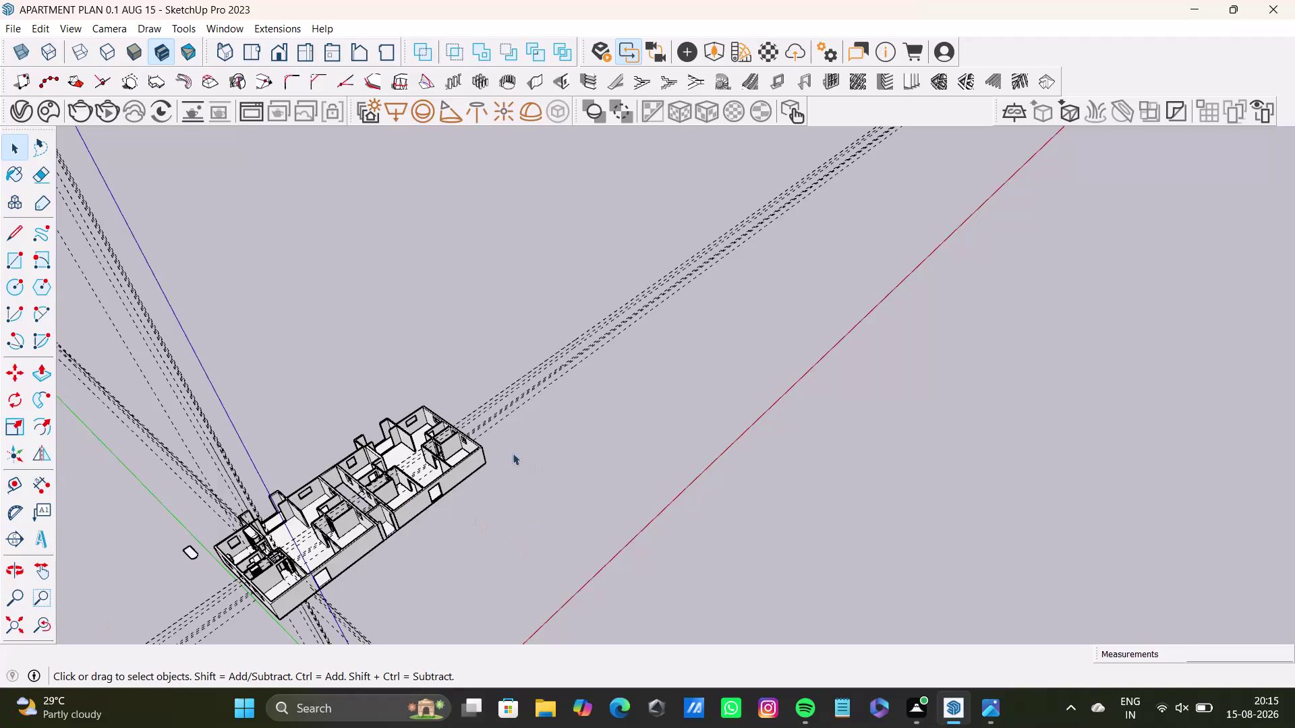
Orbit and zoom around the whole apartment plan, inspecting rooms, window openings and both units.
scroll(down, 3)
scroll(up, 3)
scroll(down, 3)
scroll(up, 3)
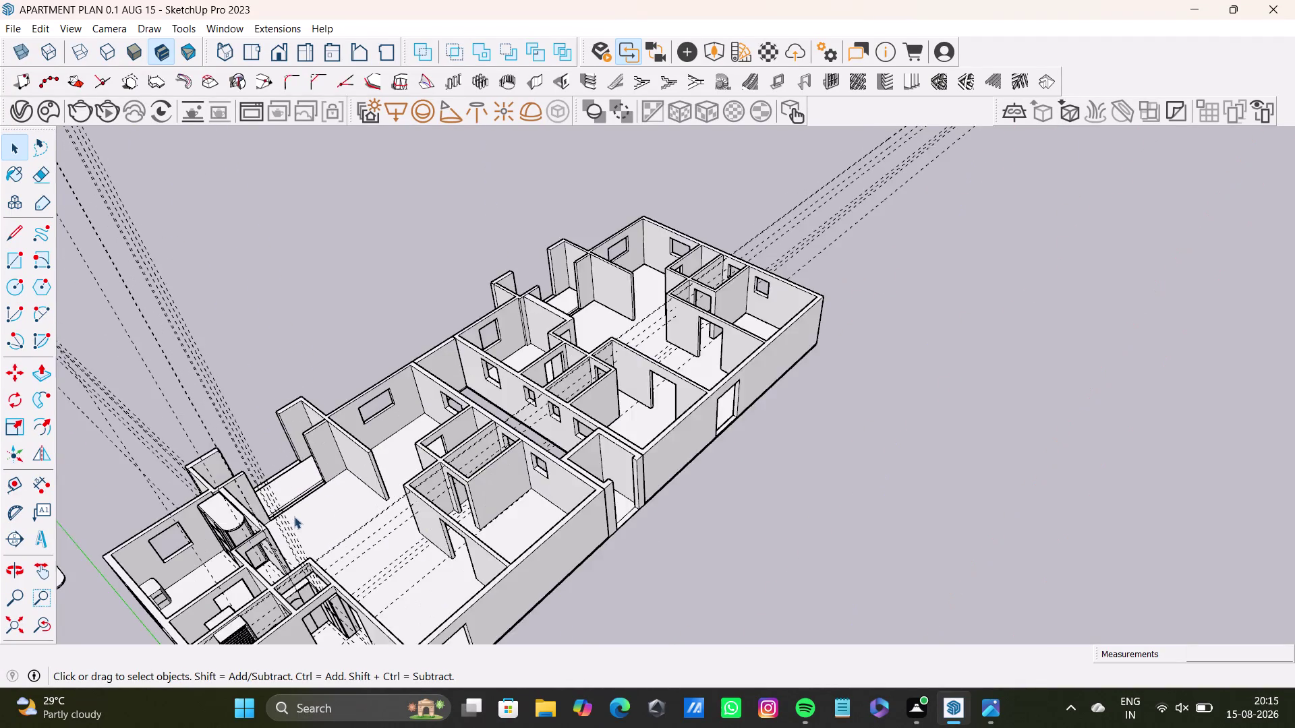
scroll(up, 3)
middle_drag(294, 516, 262, 534)
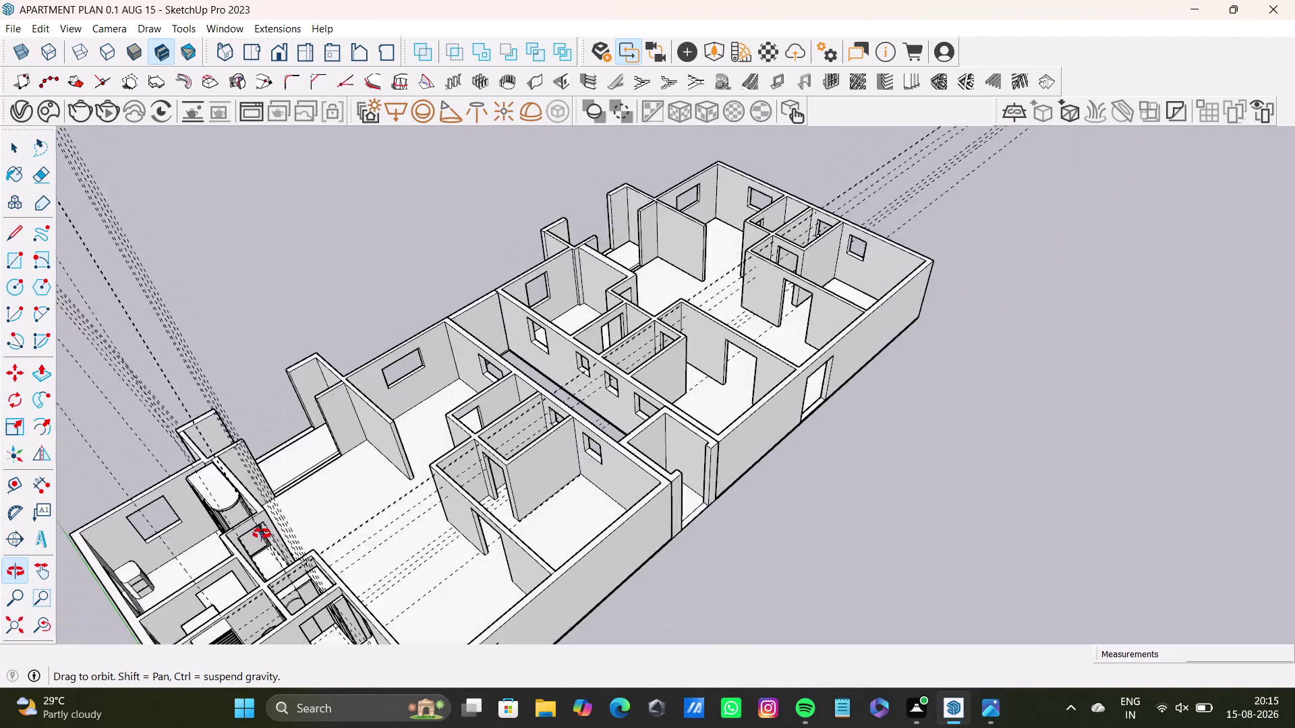
middle_drag(262, 534, 249, 559)
middle_drag(240, 496, 303, 543)
scroll(down, 3)
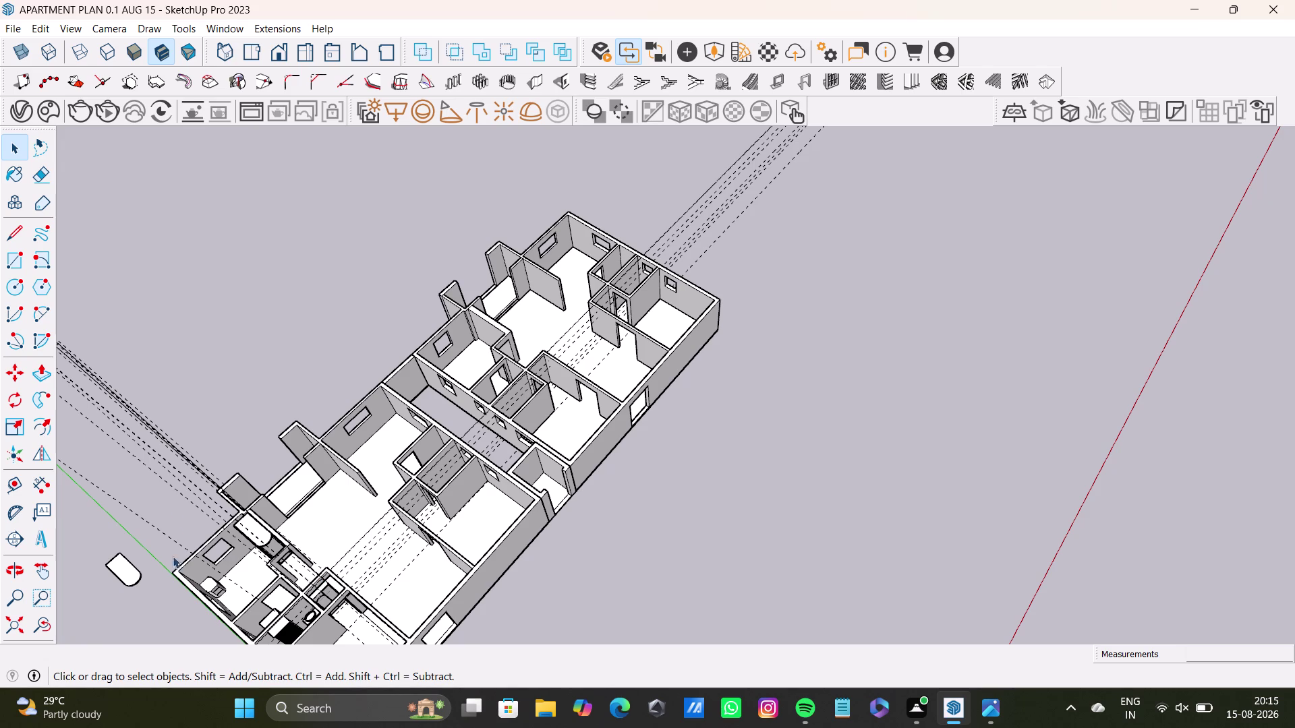
scroll(down, 3)
middle_drag(321, 556, 292, 380)
scroll(up, 3)
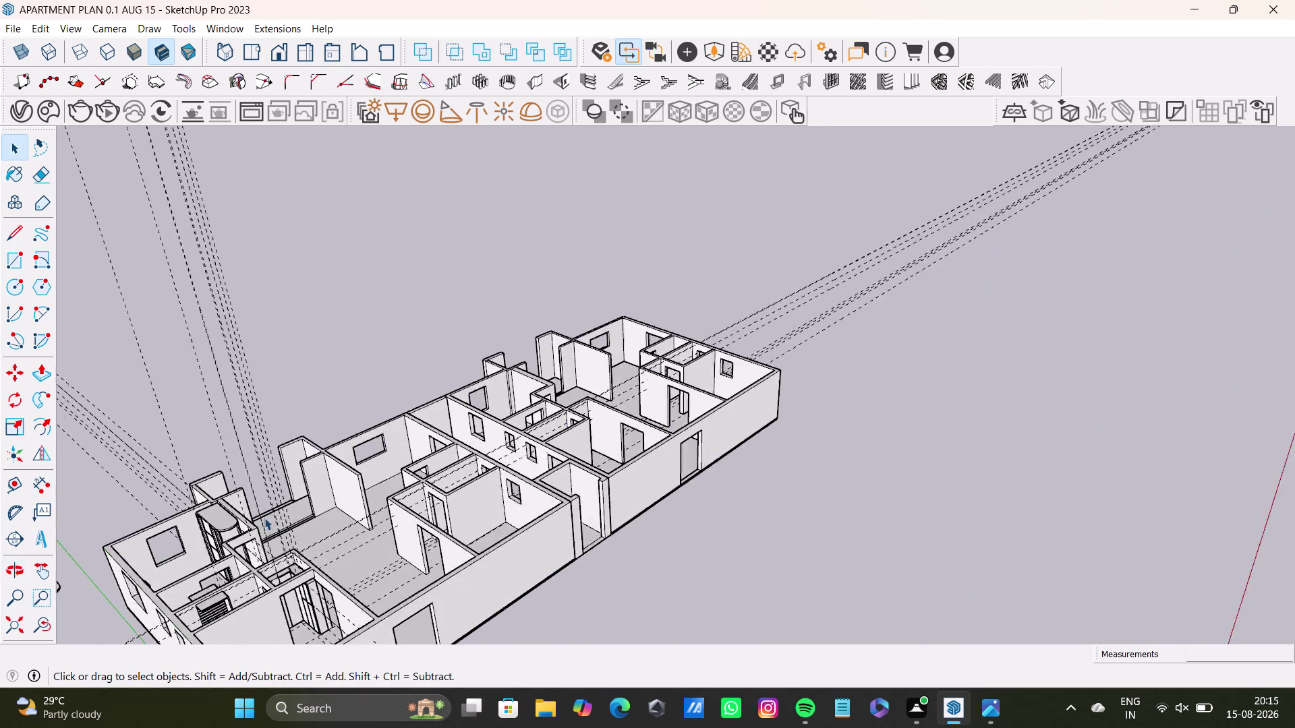
scroll(up, 3)
middle_drag(292, 523, 255, 546)
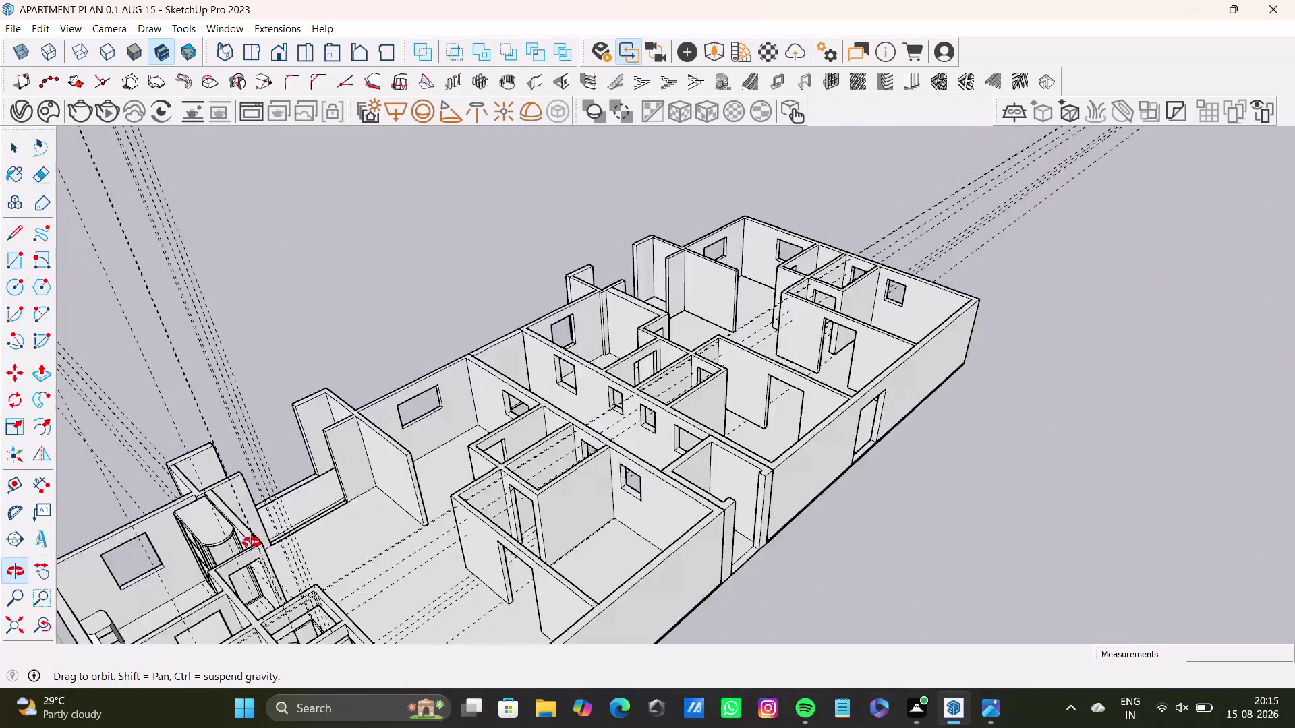
middle_drag(255, 546, 100, 572)
scroll(down, 3)
middle_drag(284, 474, 548, 507)
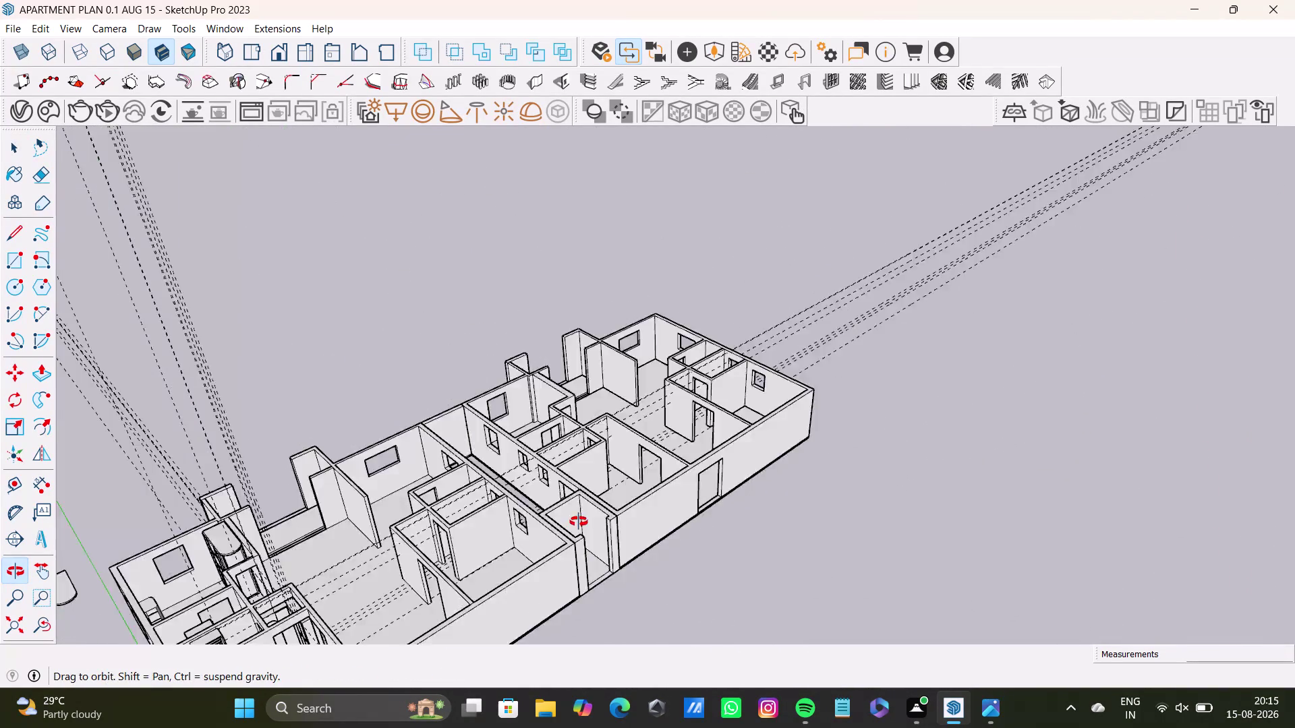
middle_drag(549, 507, 602, 535)
scroll(down, 3)
middle_drag(552, 566, 962, 552)
scroll(up, 3)
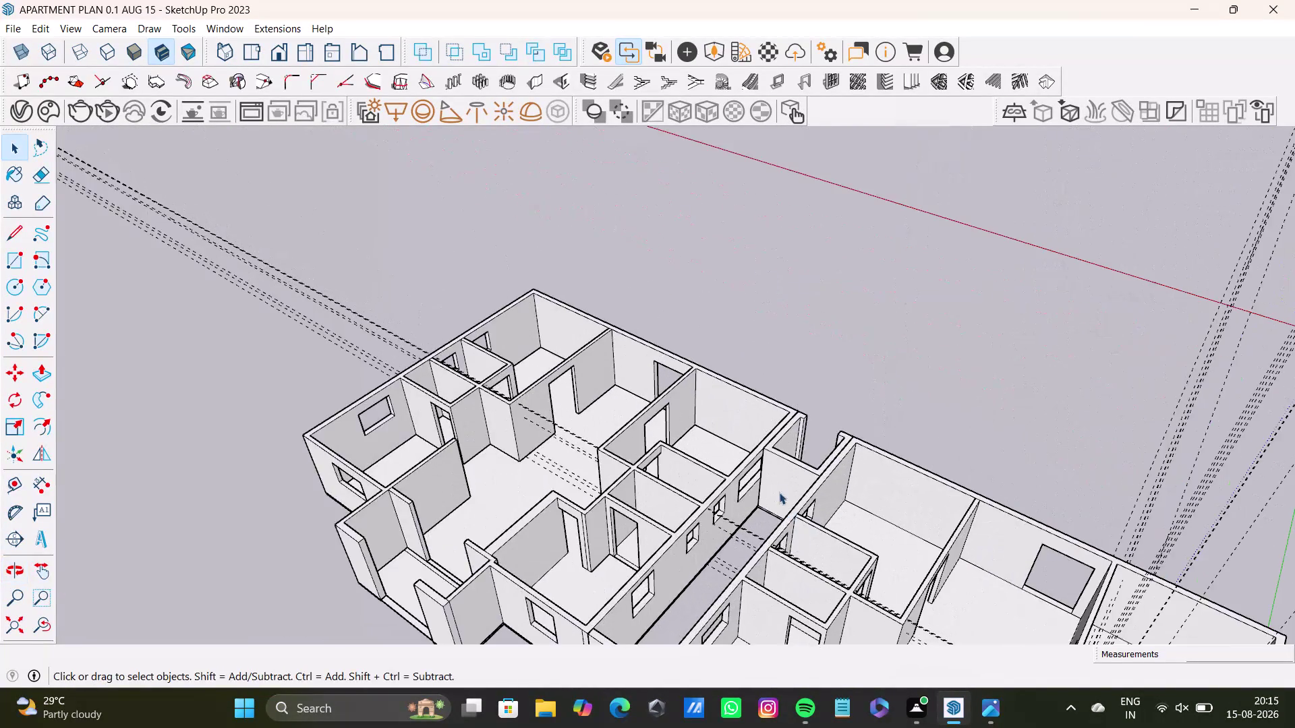
scroll(up, 3)
middle_drag(776, 486, 665, 376)
middle_drag(651, 449, 862, 523)
scroll(up, 3)
middle_drag(743, 453, 620, 424)
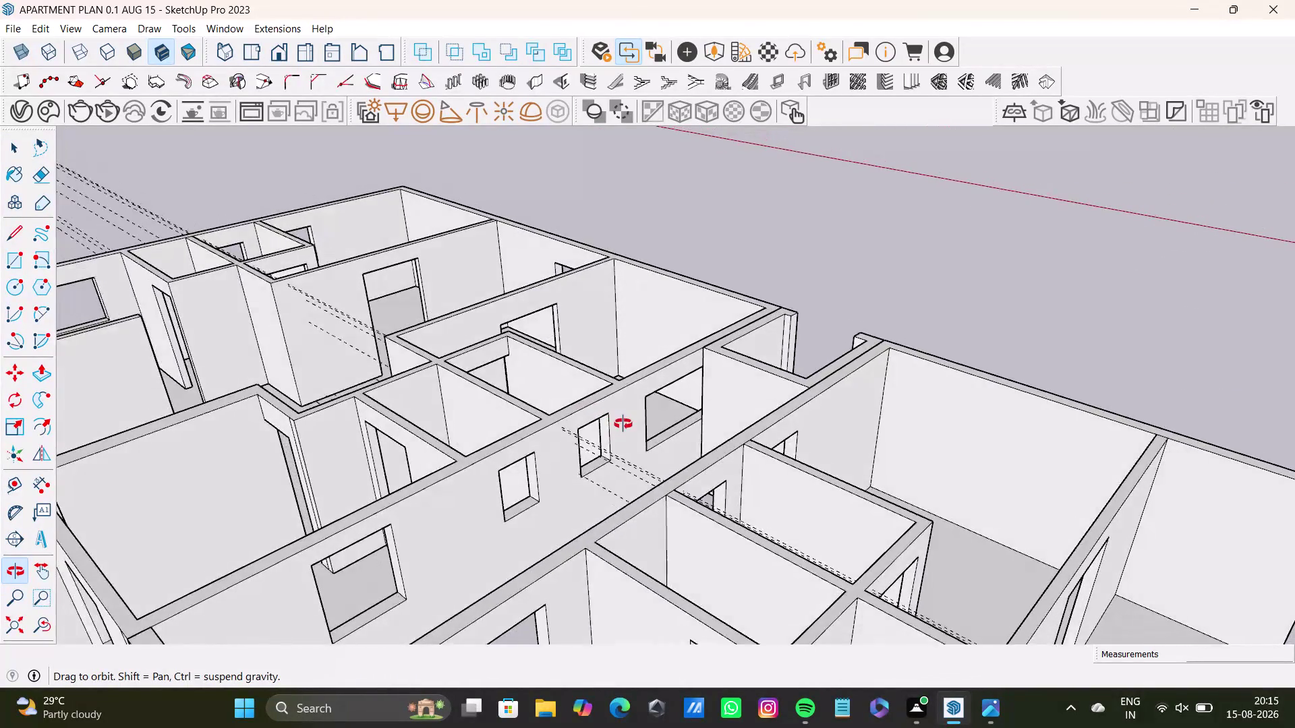
middle_drag(621, 424, 773, 474)
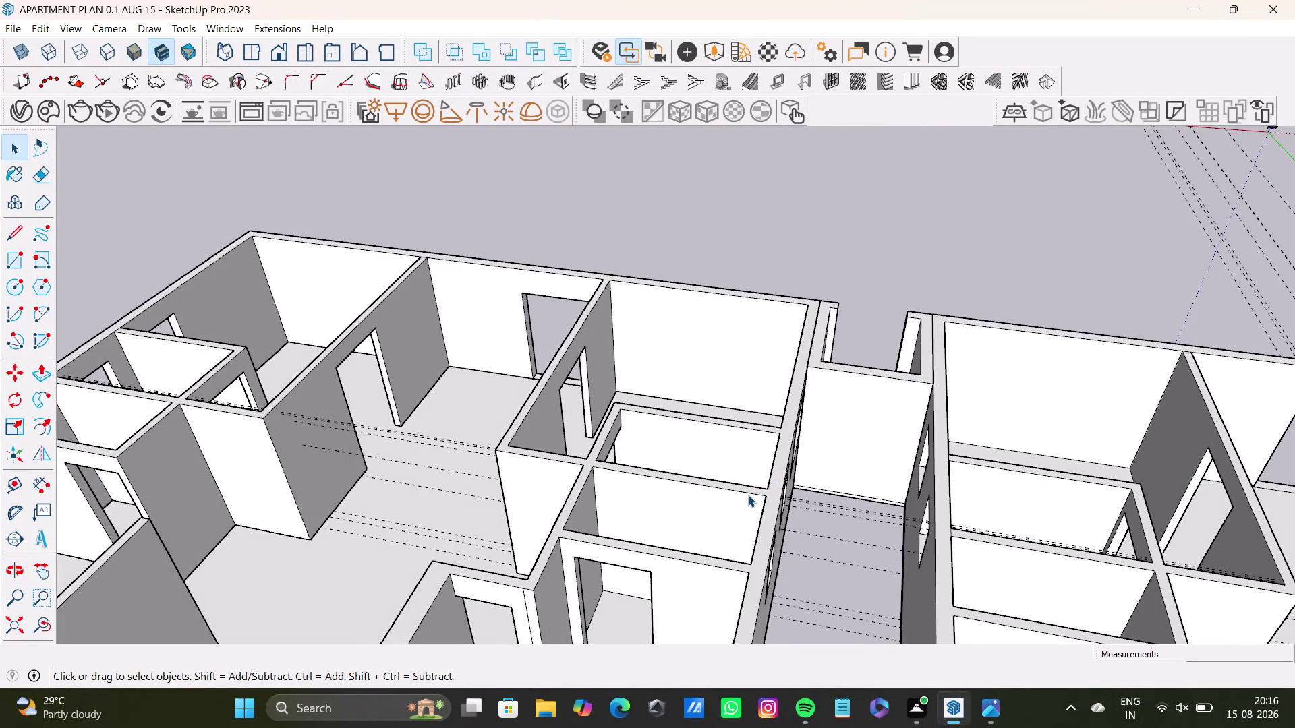
scroll(down, 3)
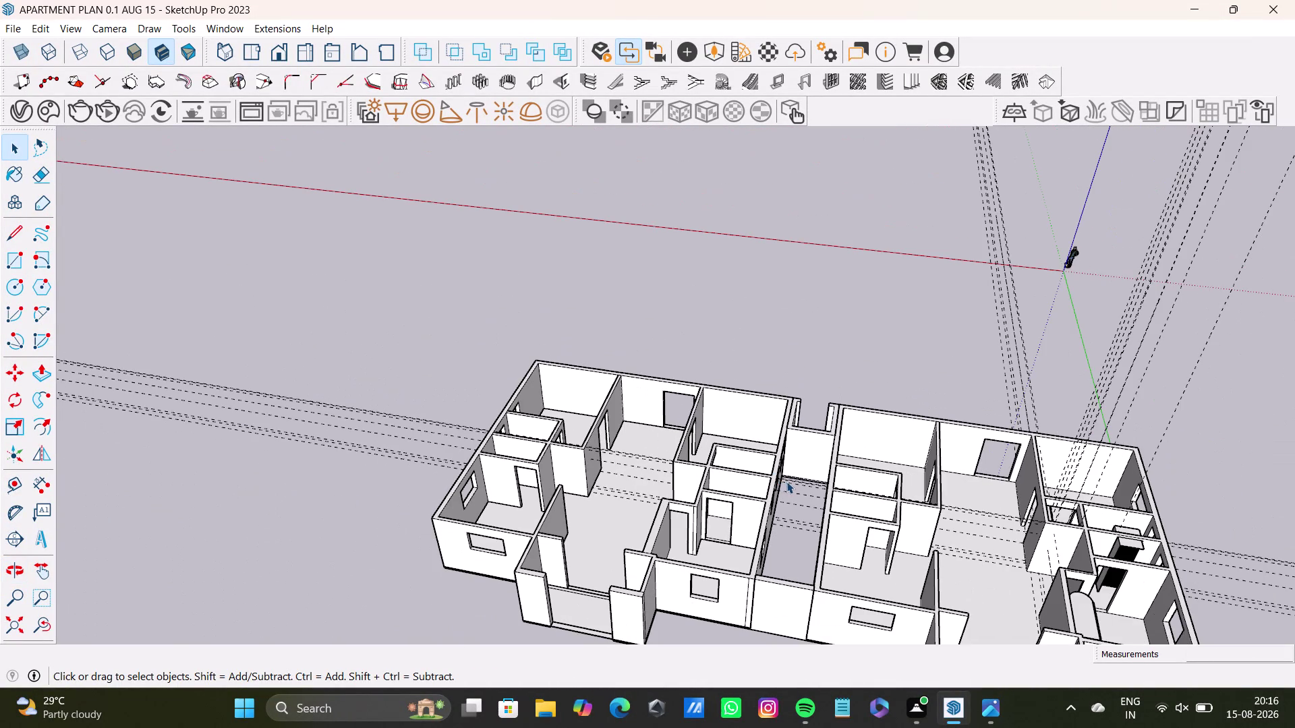
middle_drag(974, 521, 278, 486)
scroll(up, 3)
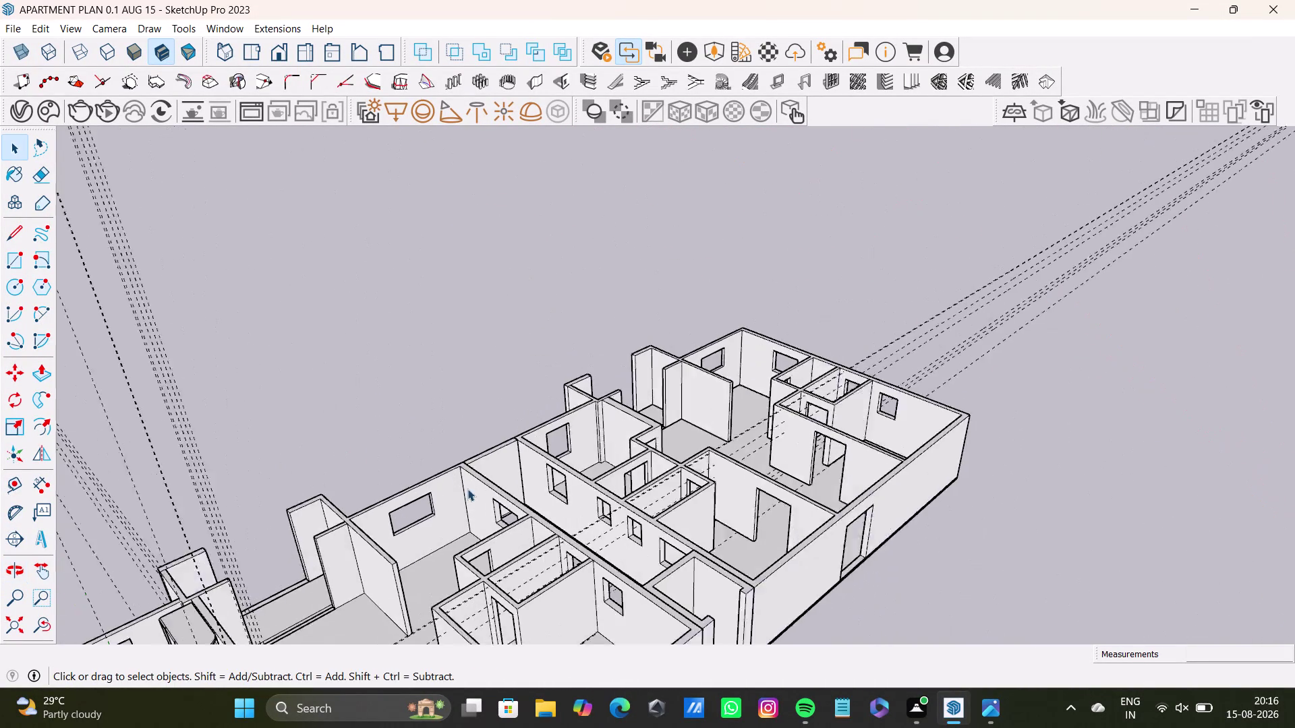
scroll(up, 3)
middle_drag(418, 507, 259, 528)
scroll(down, 3)
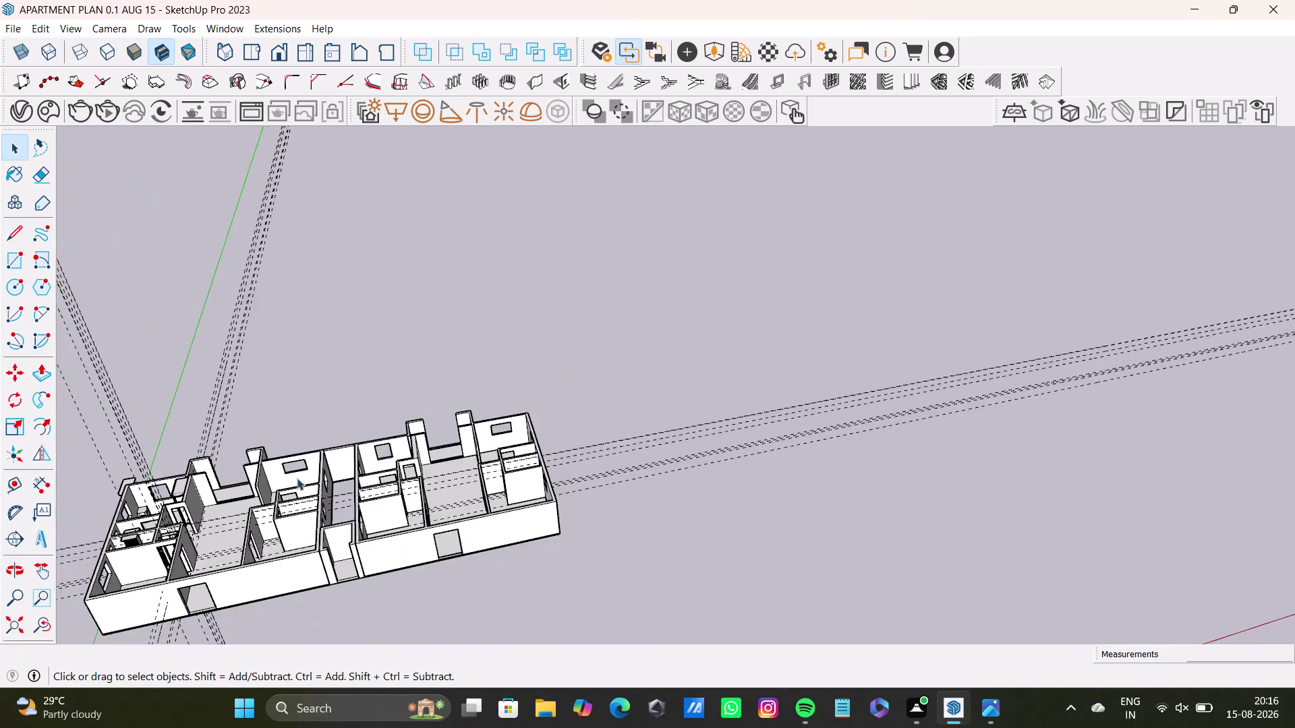
scroll(down, 3)
scroll(up, 3)
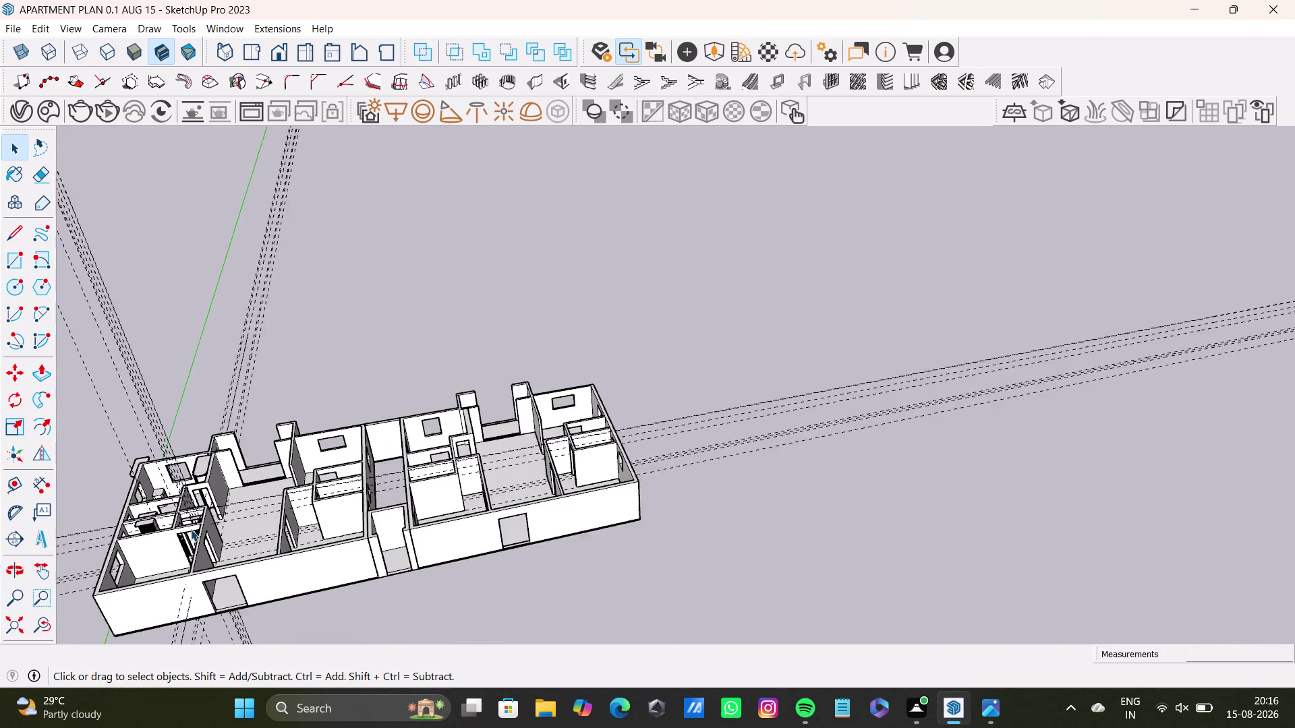
scroll(up, 3)
middle_drag(187, 497, 628, 539)
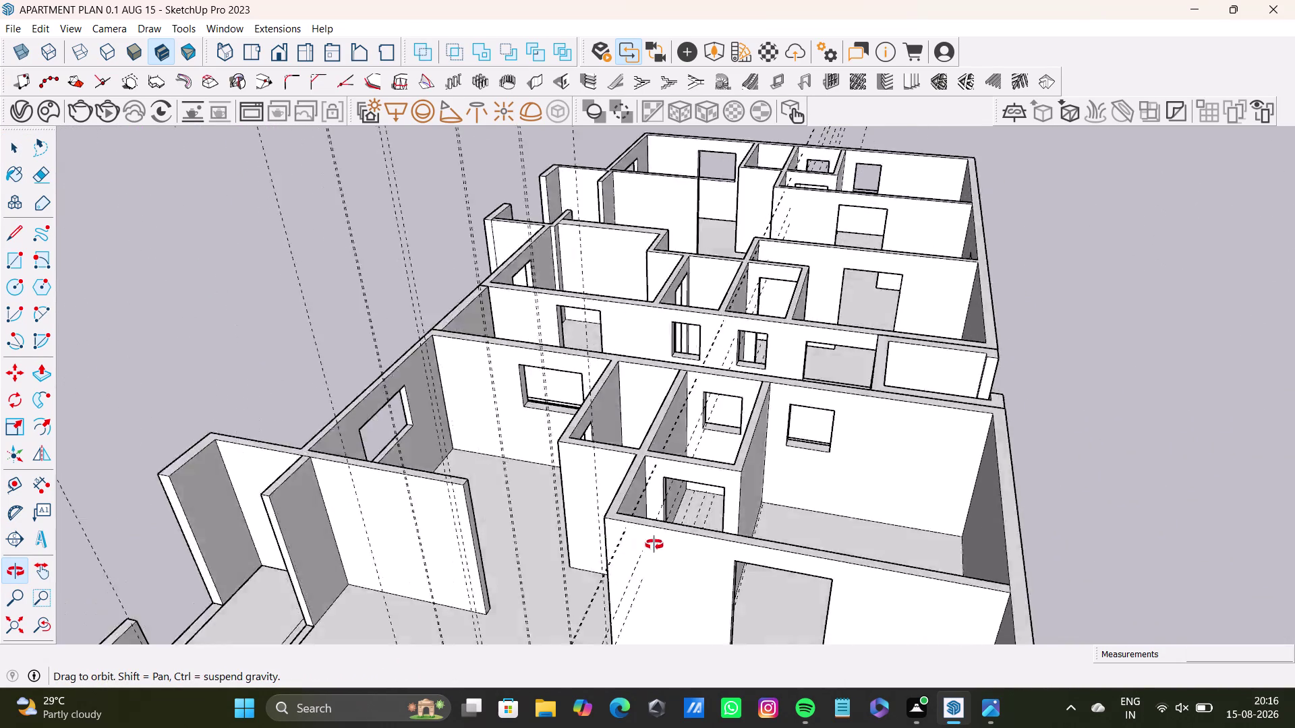
middle_drag(629, 540, 1017, 582)
middle_drag(951, 505, 180, 490)
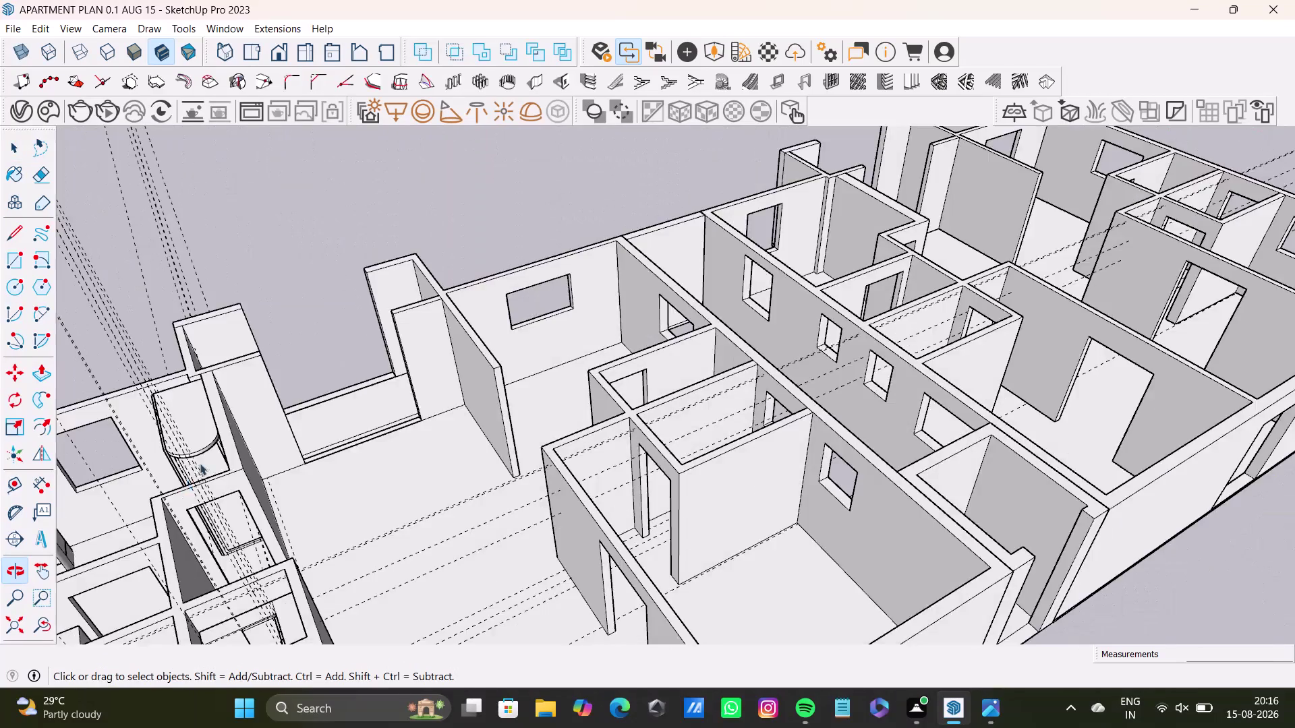
scroll(down, 3)
middle_drag(223, 468, 331, 434)
scroll(down, 3)
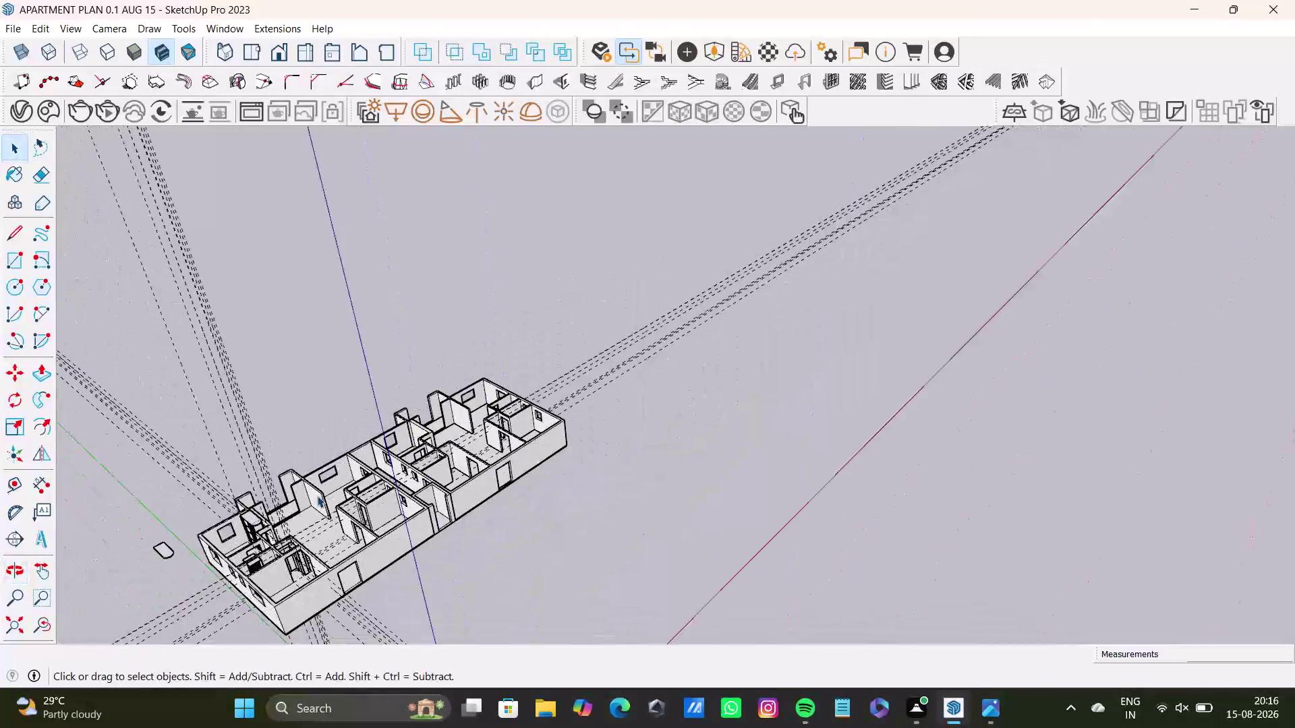
scroll(down, 3)
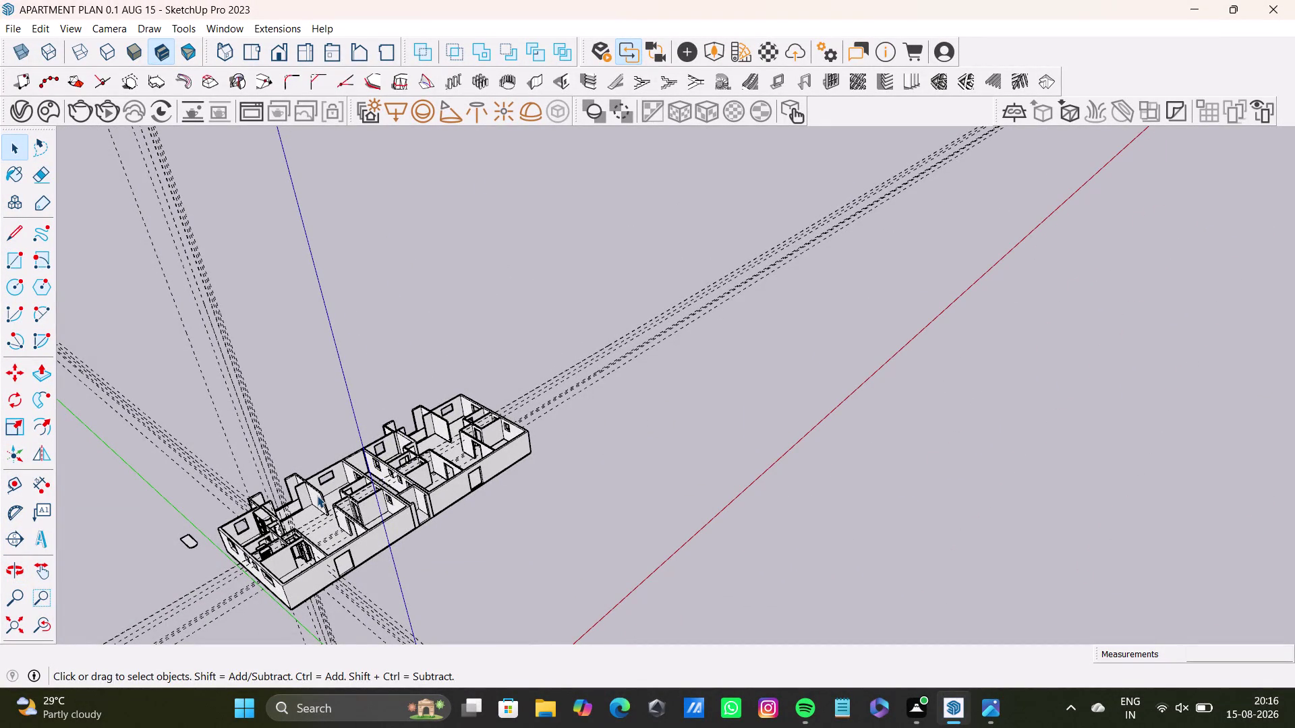
Orbit into the wardrobe and bathroom corner to view the toilets from above.
middle_drag(307, 560, 438, 440)
scroll(up, 3)
scroll(up, 3)
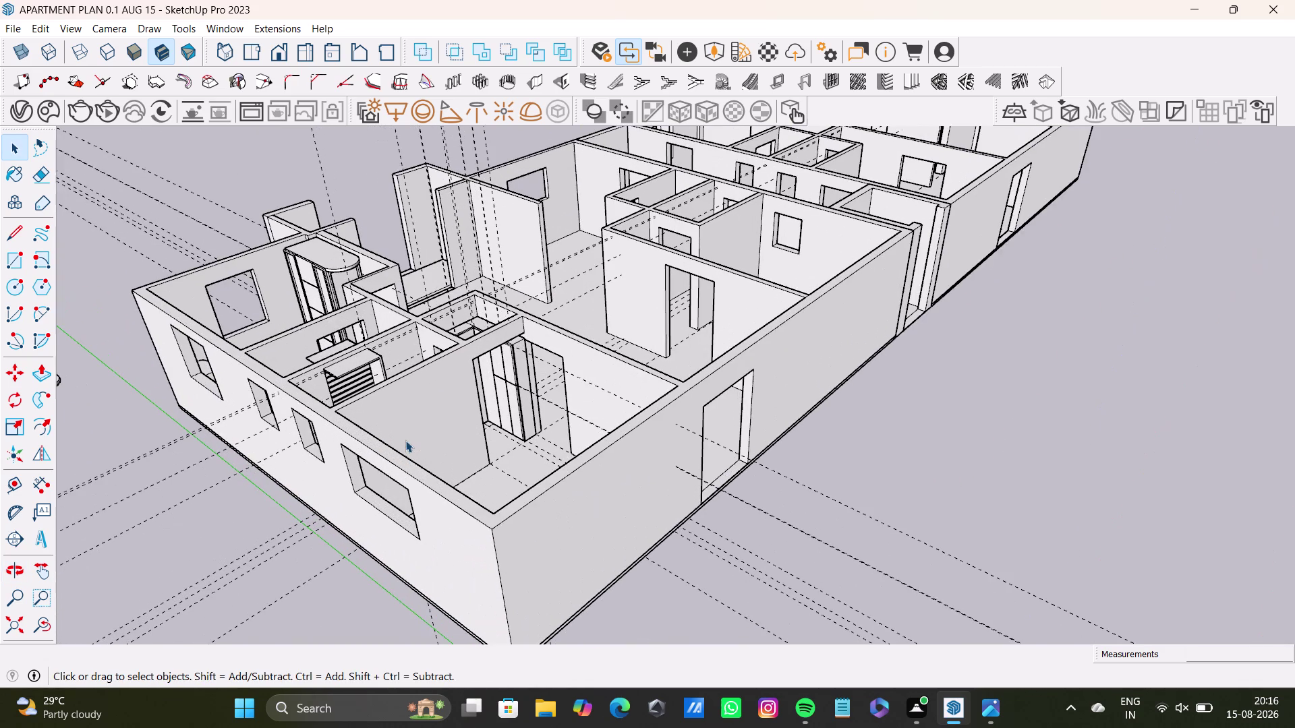
middle_drag(446, 413, 452, 523)
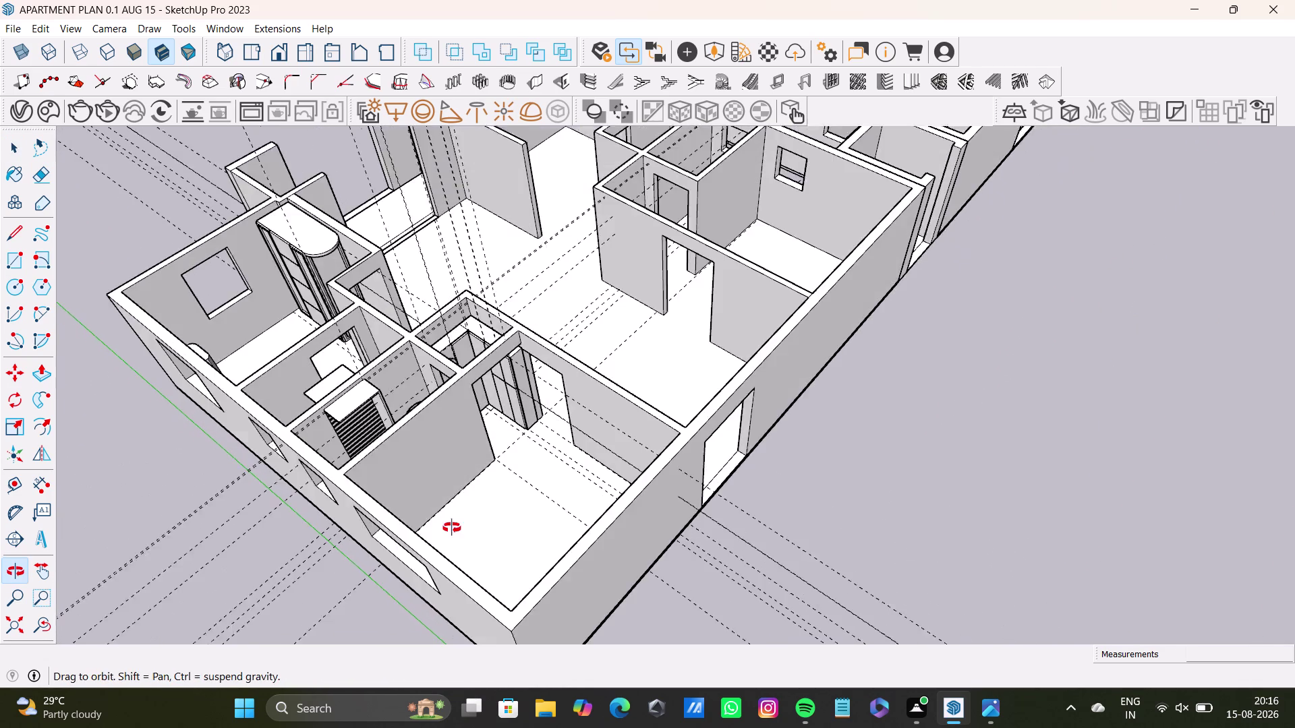
middle_drag(452, 523, 452, 529)
scroll(up, 3)
middle_drag(395, 312, 589, 262)
middle_drag(666, 355, 421, 285)
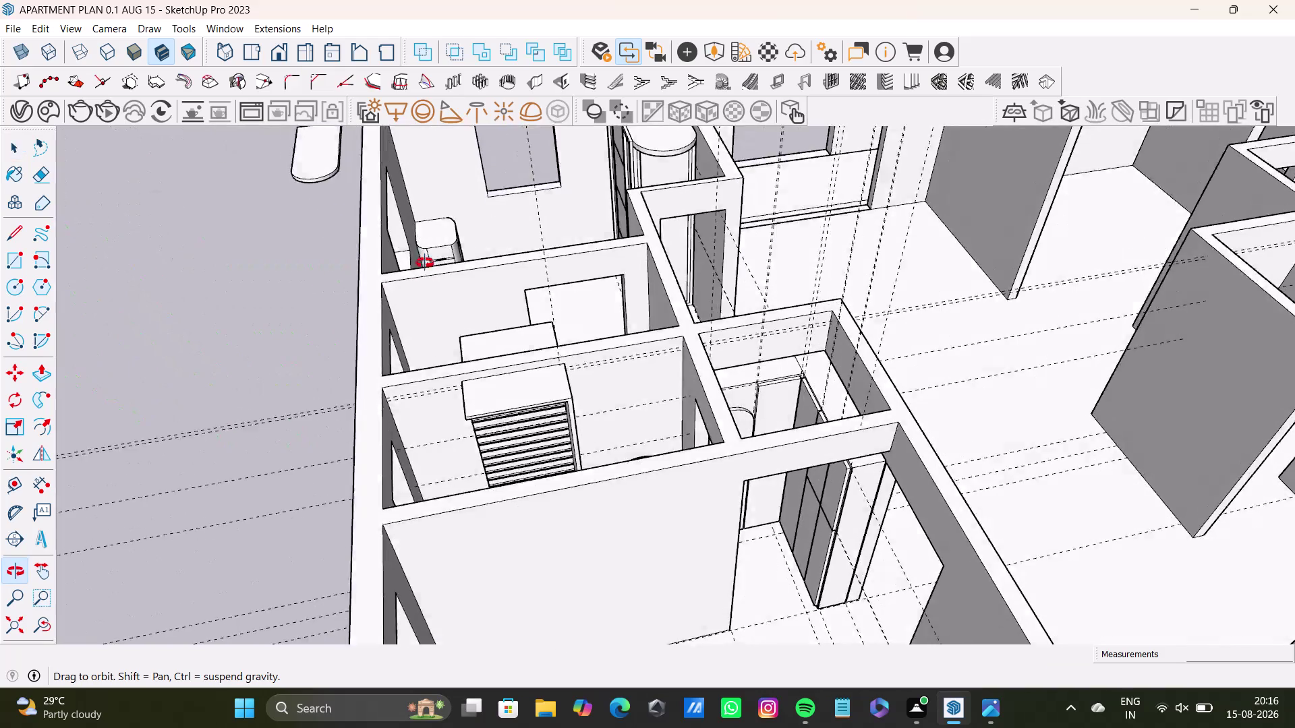
middle_drag(420, 285, 743, 500)
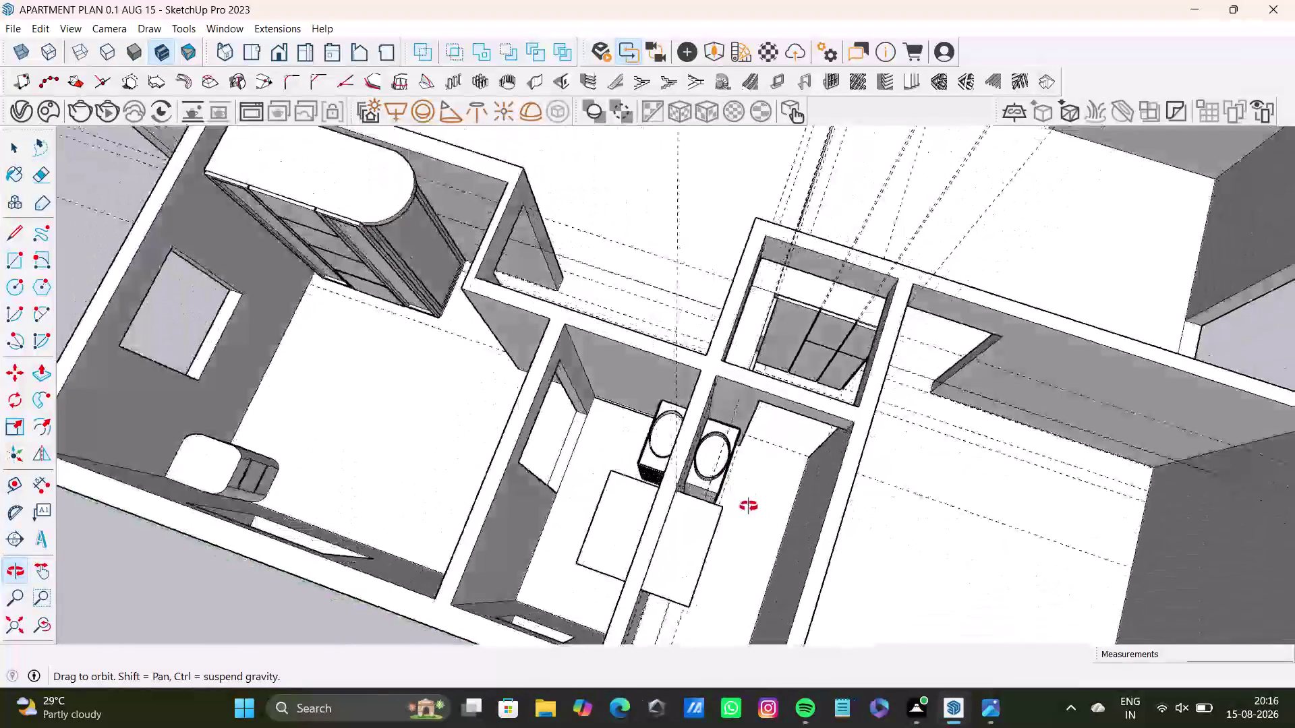
middle_drag(744, 500, 782, 329)
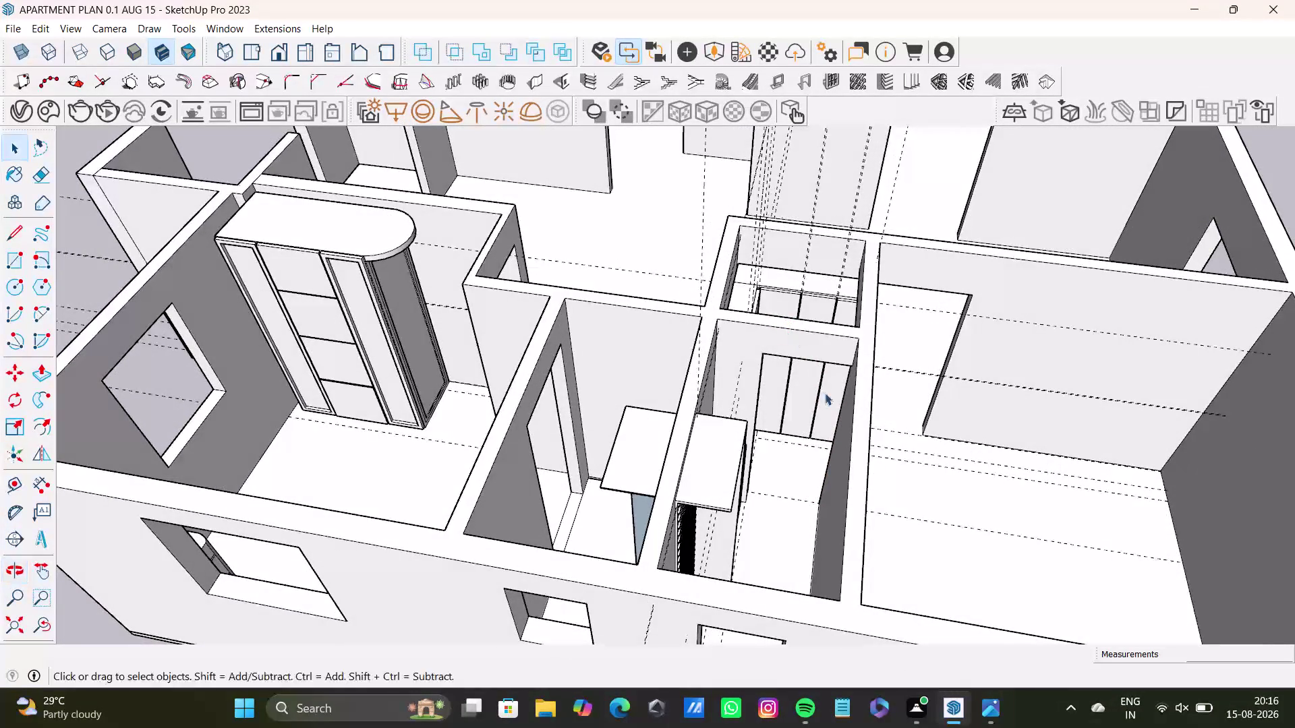
middle_drag(842, 418, 687, 350)
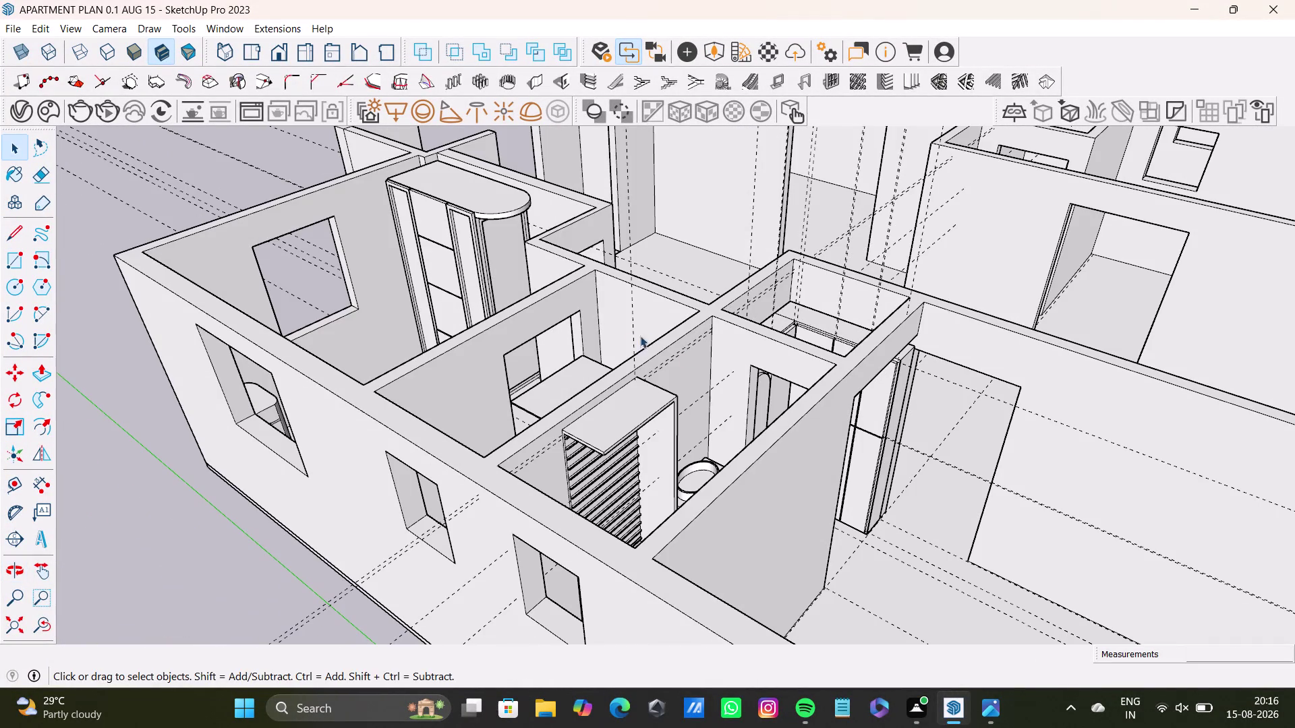
middle_drag(807, 445, 752, 413)
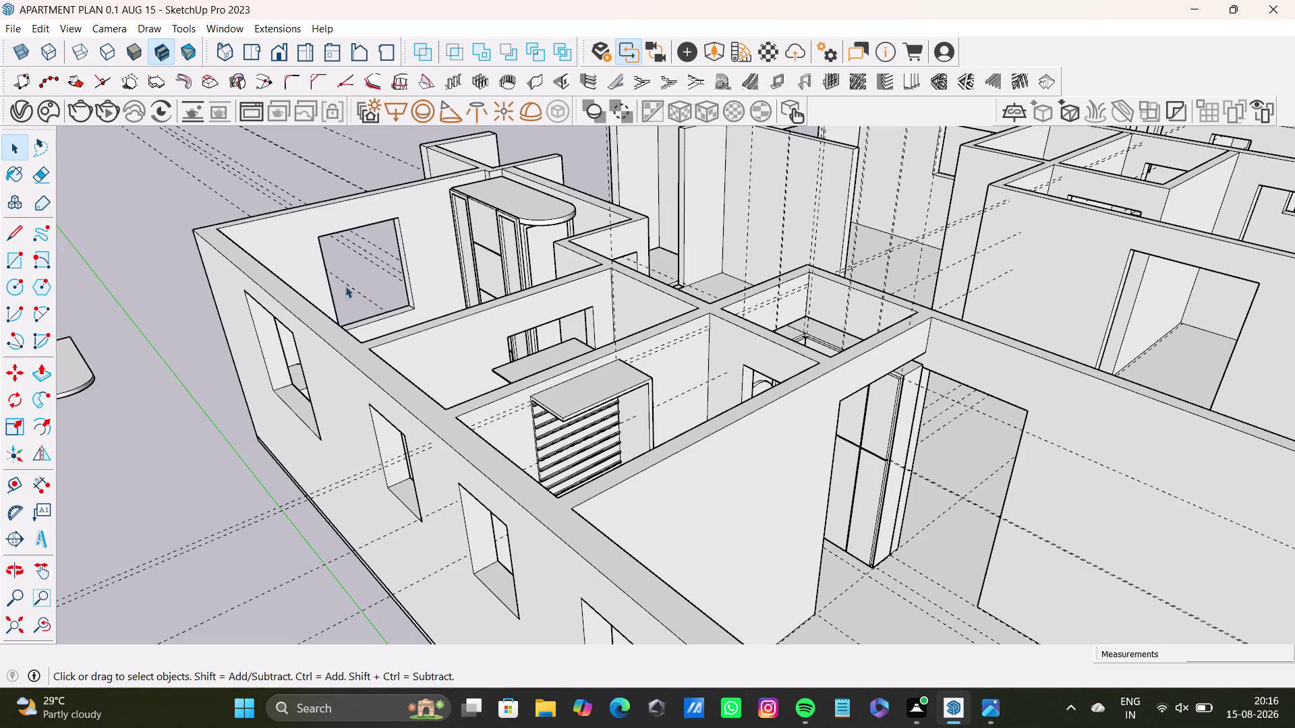
Click into the model near the wardrobe, then orbit to a top-down plan of both units.
click(204, 453)
double_click(204, 452)
click(139, 373)
middle_drag(227, 371, 644, 602)
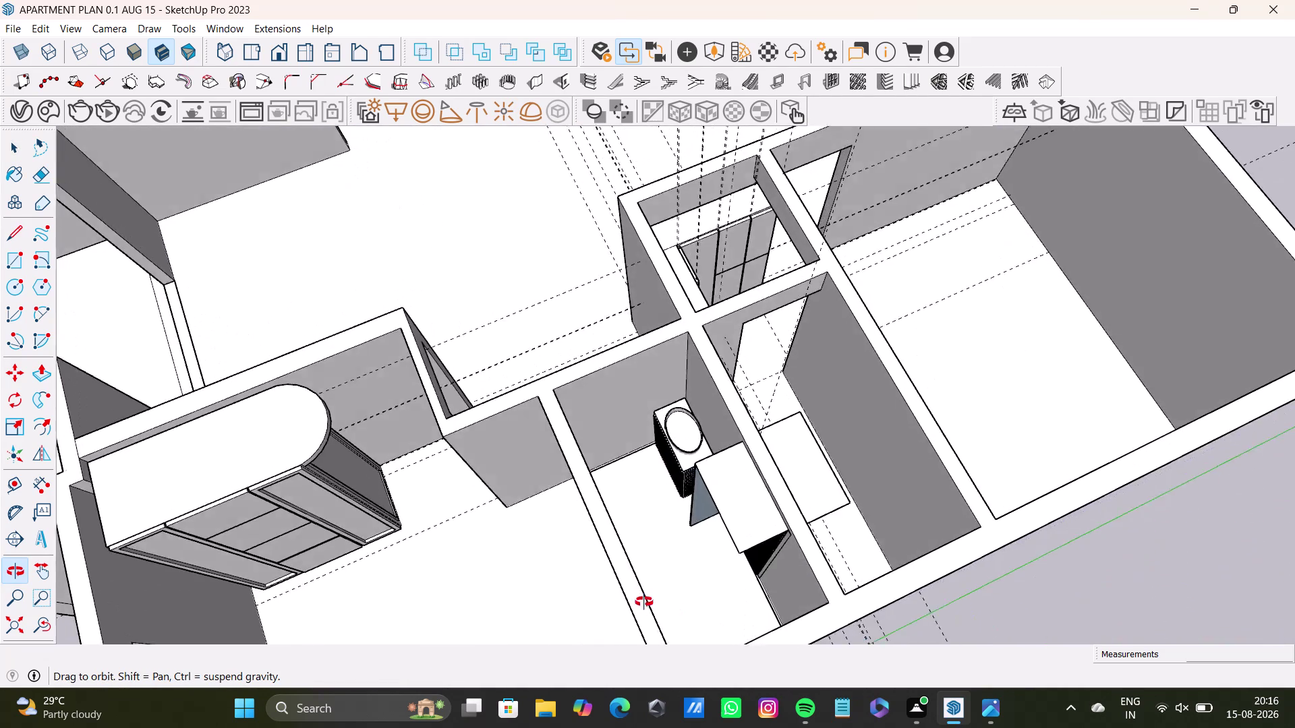
middle_drag(644, 603, 265, 349)
scroll(down, 3)
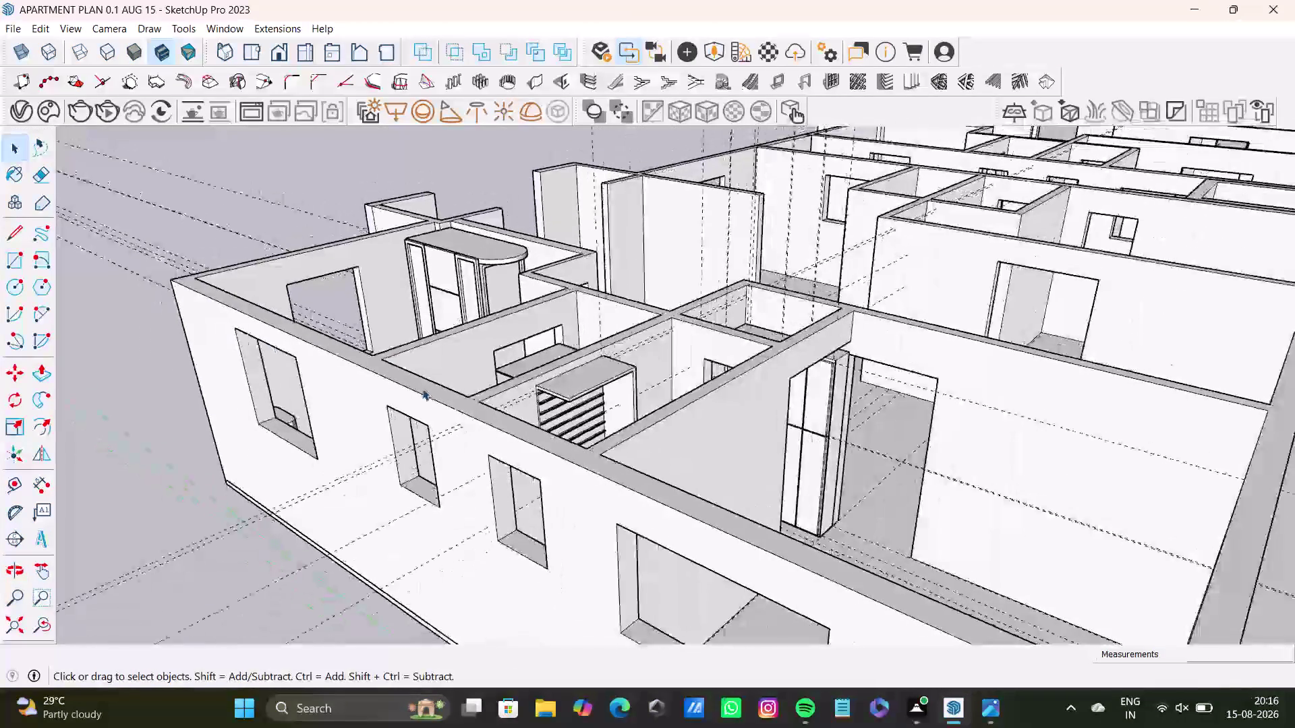
scroll(down, 3)
middle_drag(606, 406, 437, 432)
scroll(up, 3)
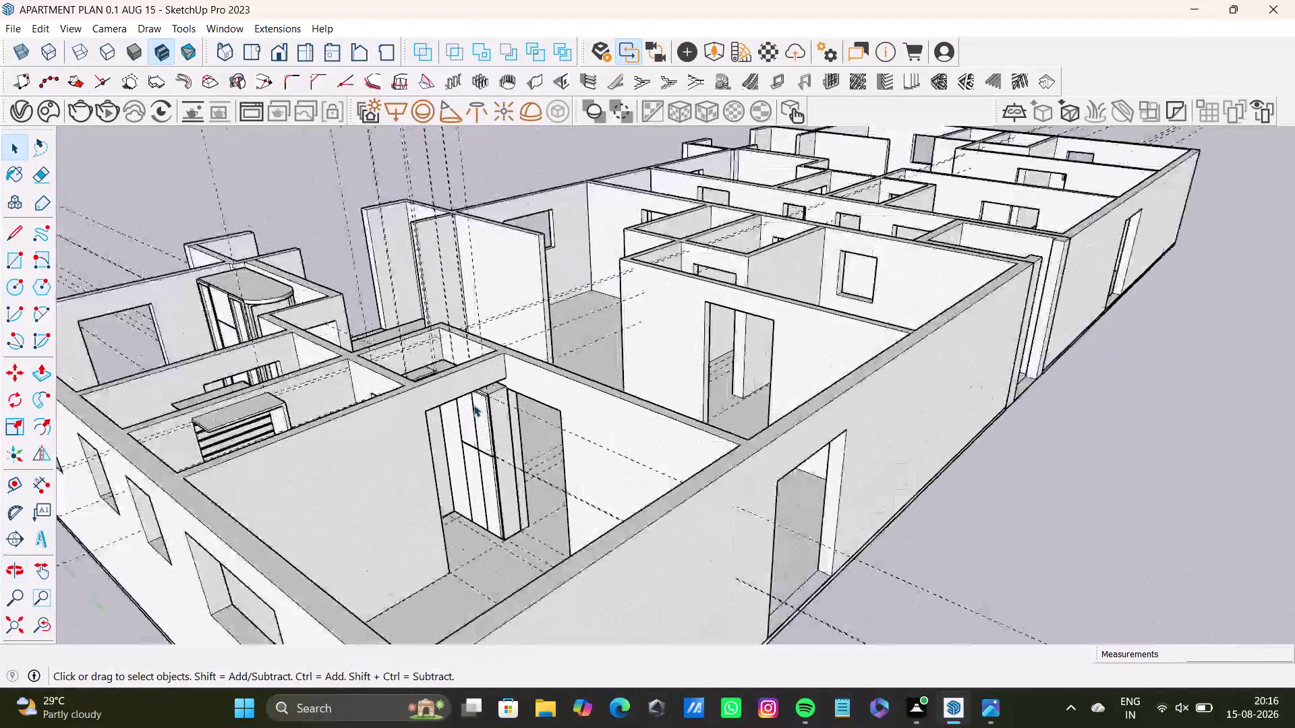
scroll(down, 3)
scroll(down, 3)
scroll(up, 3)
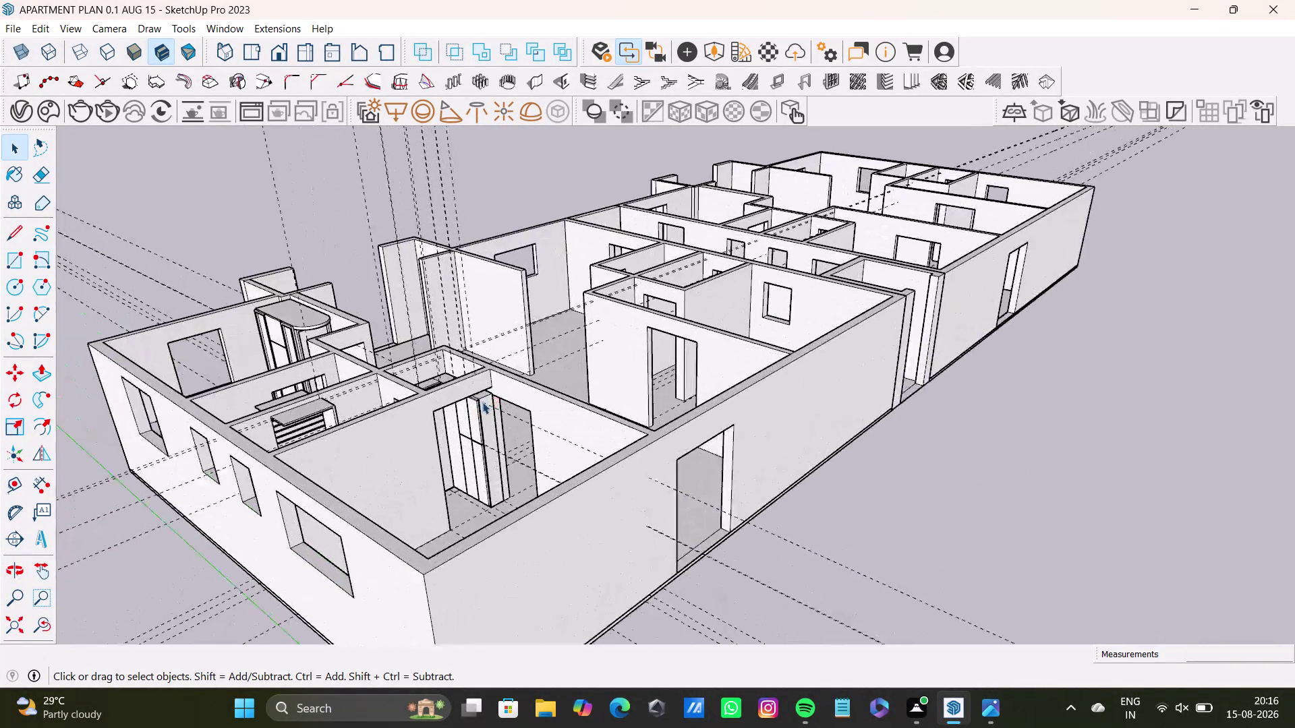
scroll(up, 3)
middle_drag(485, 401, 497, 618)
scroll(down, 3)
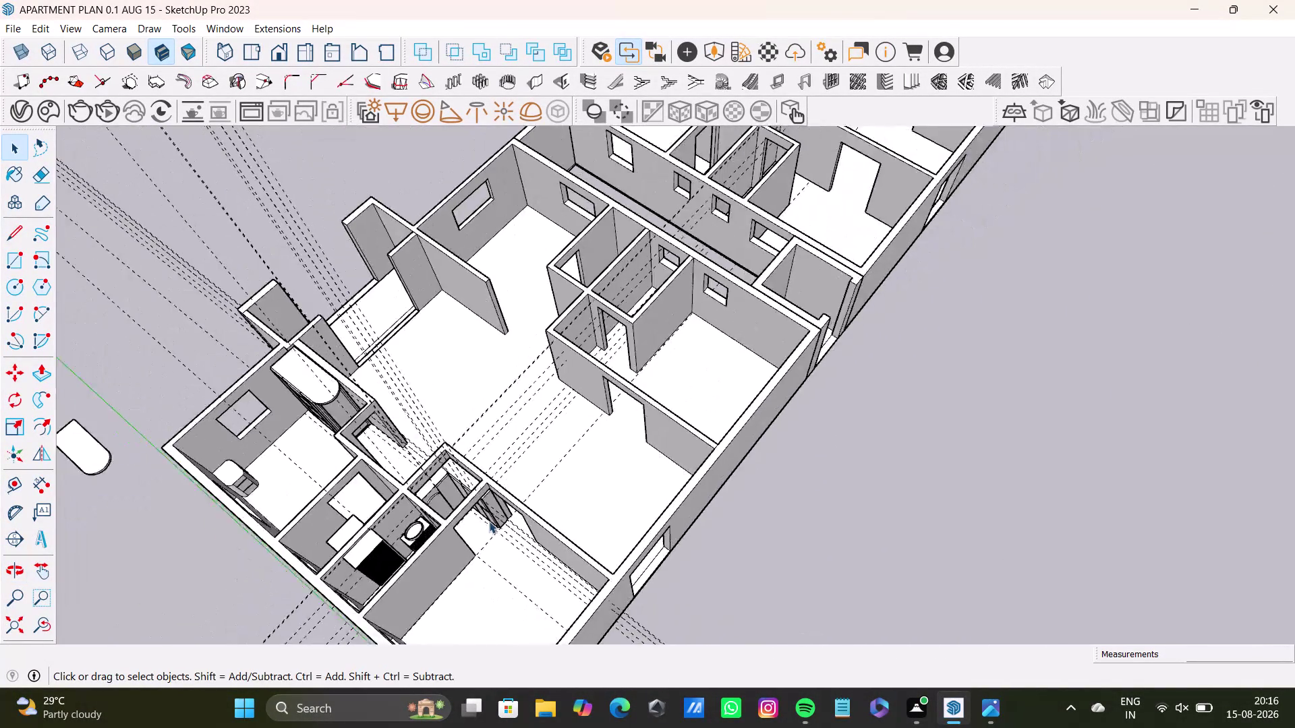
scroll(down, 3)
middle_drag(627, 484, 324, 557)
middle_drag(583, 435, 610, 554)
scroll(up, 3)
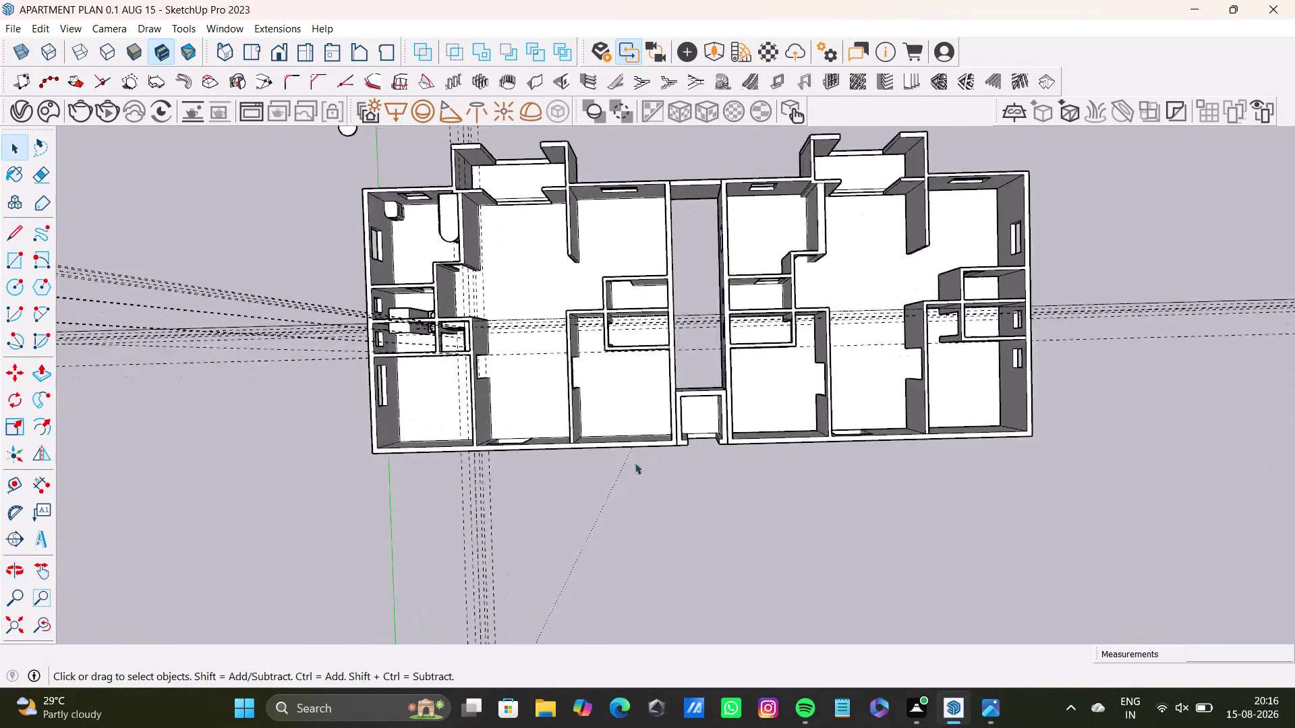
scroll(up, 3)
Return to a perspective view of both units, typing 4 and 545 before escaping.
middle_drag(572, 401, 719, 409)
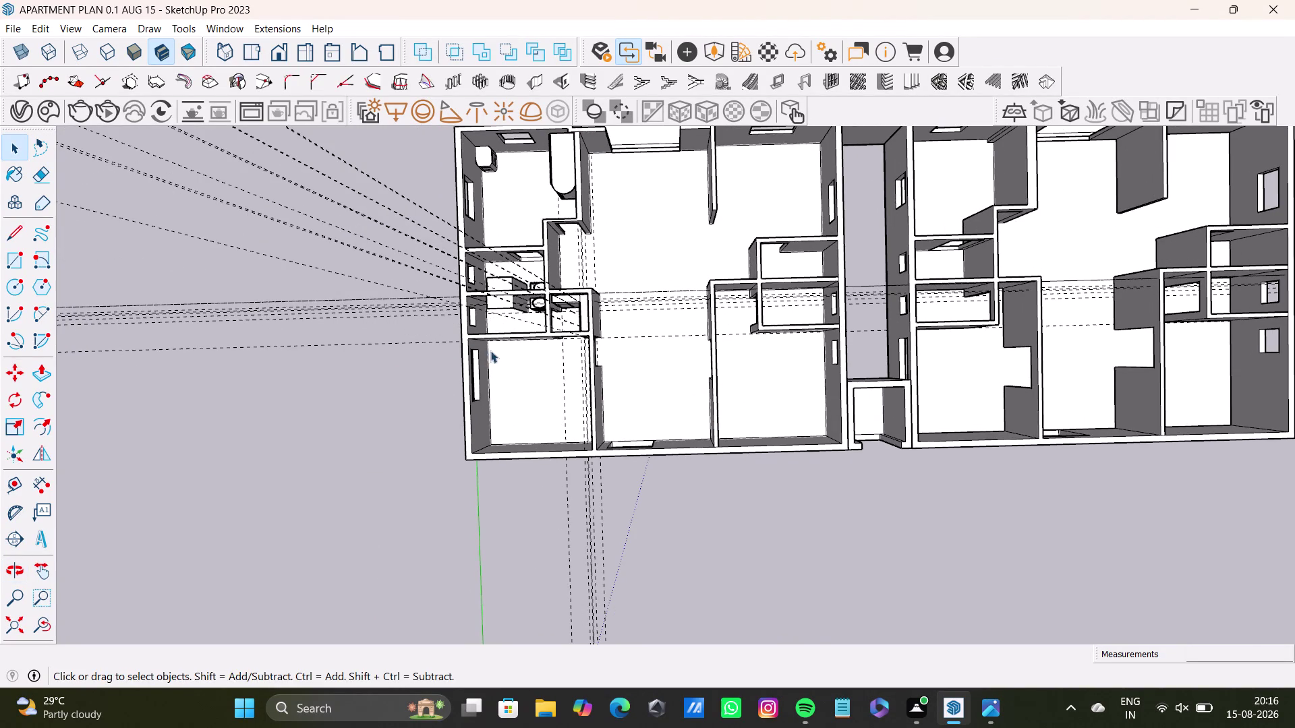
middle_drag(490, 350, 445, 535)
middle_drag(457, 506, 530, 281)
middle_drag(513, 490, 531, 422)
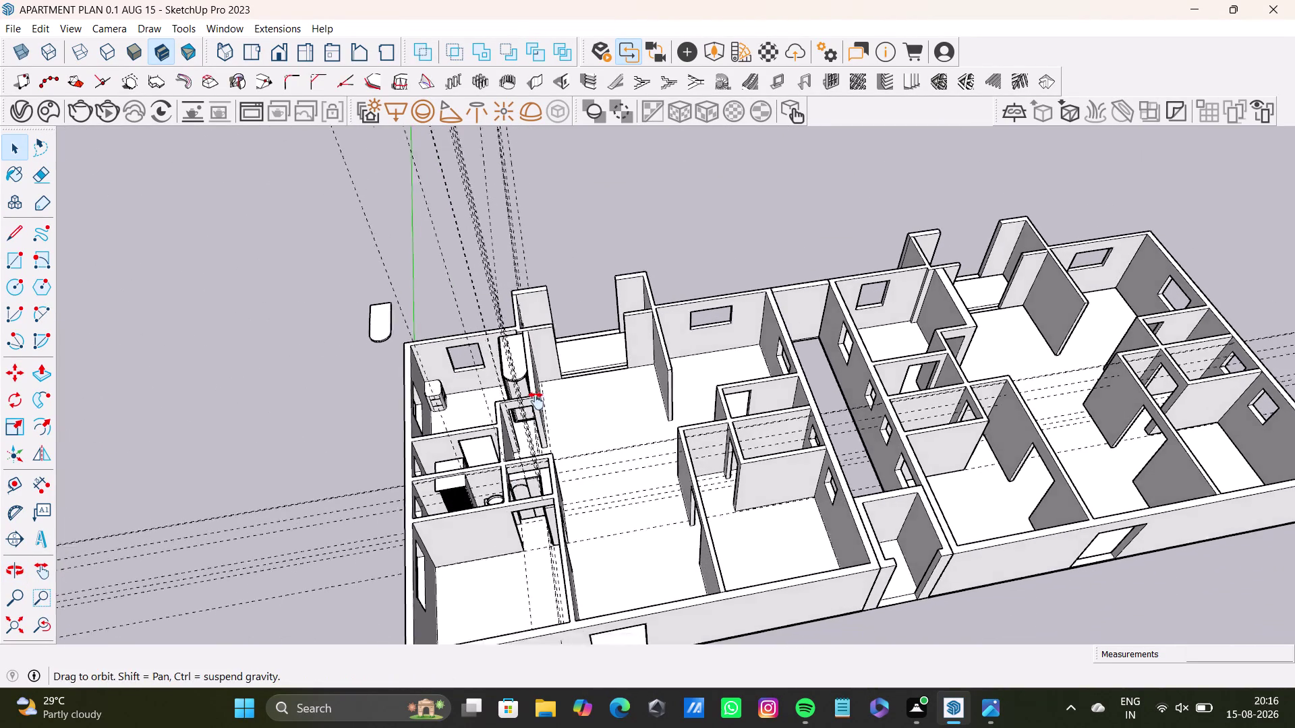
middle_drag(531, 422, 552, 348)
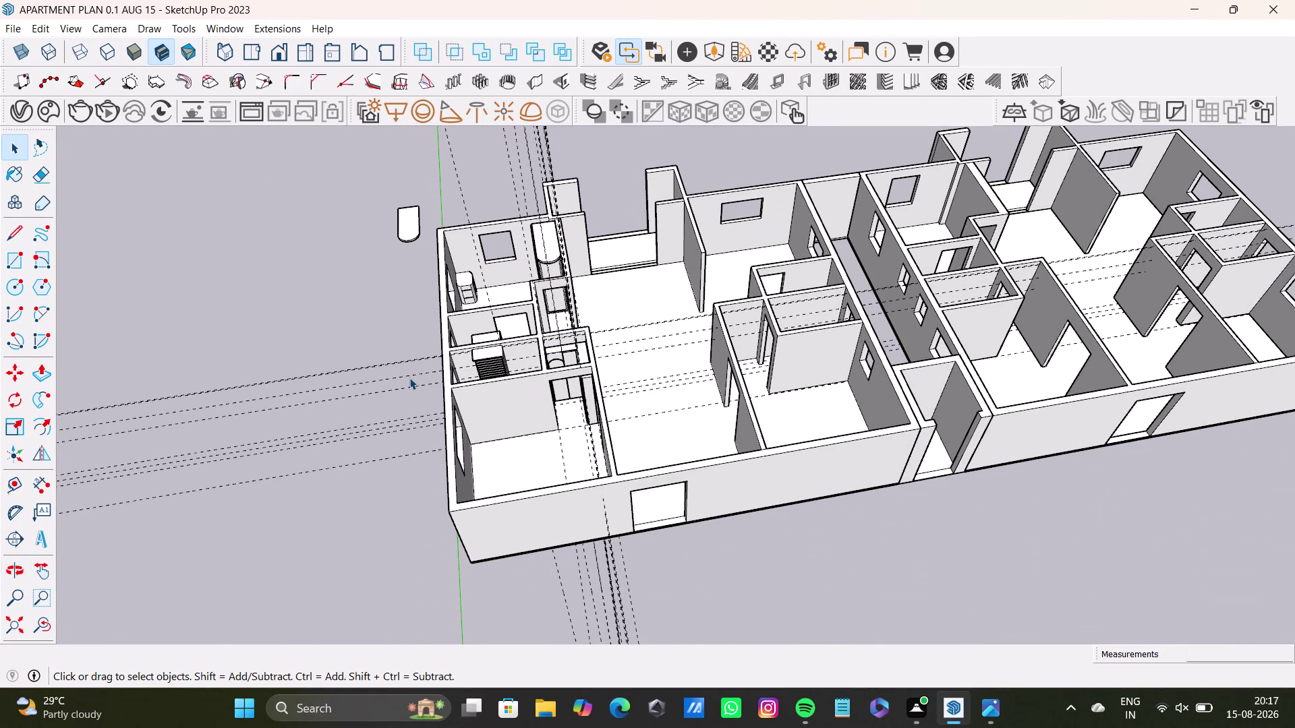
text(4)
text(545)
key(Escape)
click(349, 280)
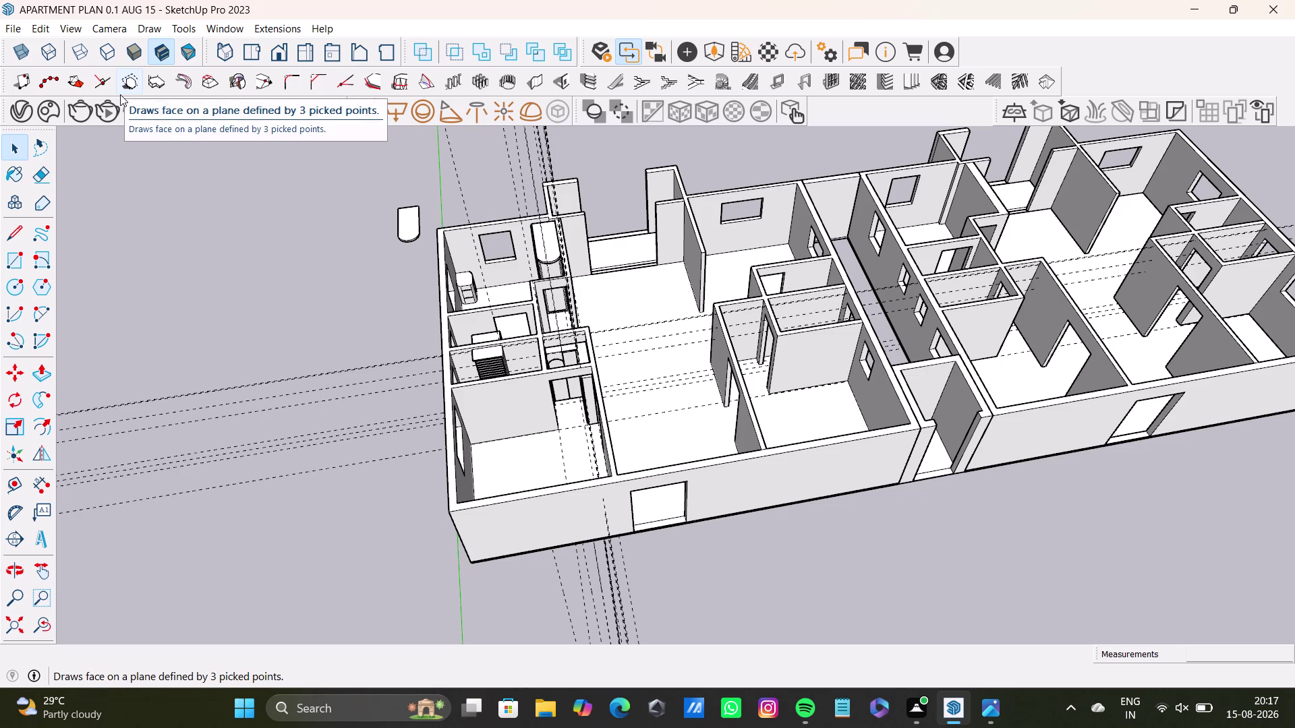
click(263, 262)
Orbit around the curved bedroom wardrobe, out to the whole model and back.
middle_drag(459, 381, 584, 477)
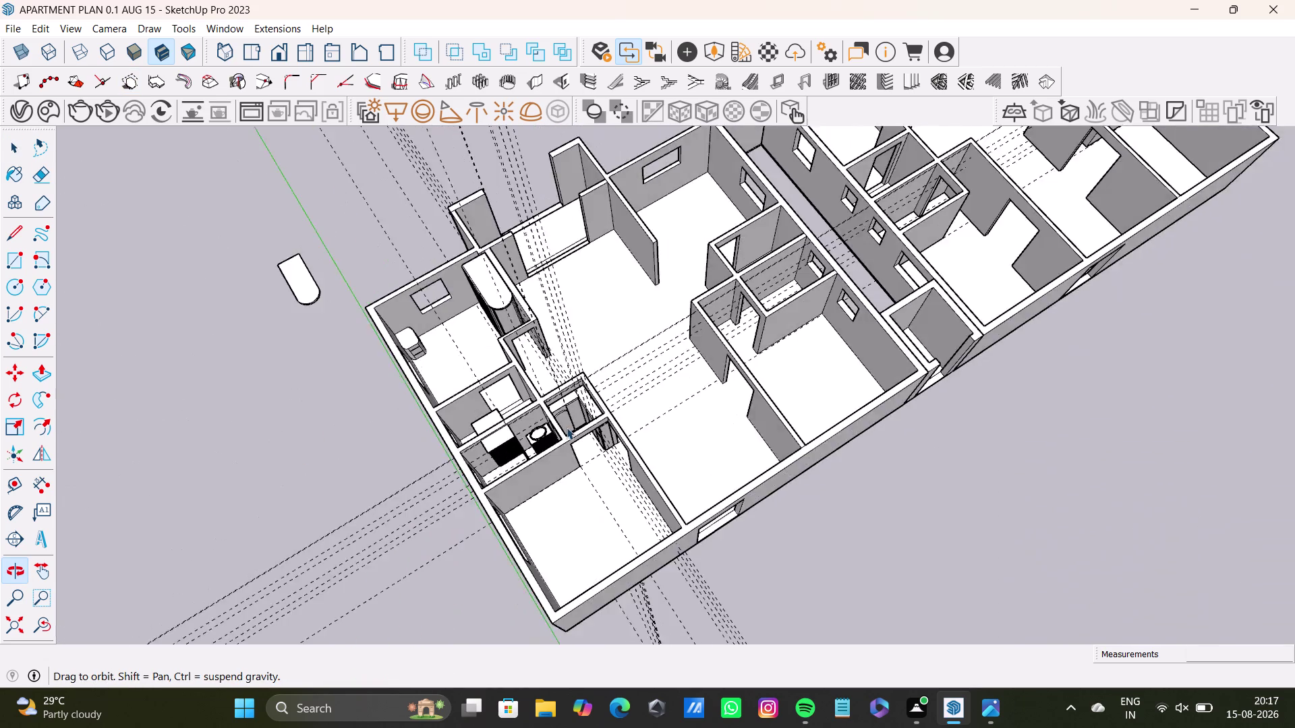
scroll(up, 3)
middle_drag(516, 268, 668, 187)
scroll(up, 3)
middle_drag(446, 359, 507, 321)
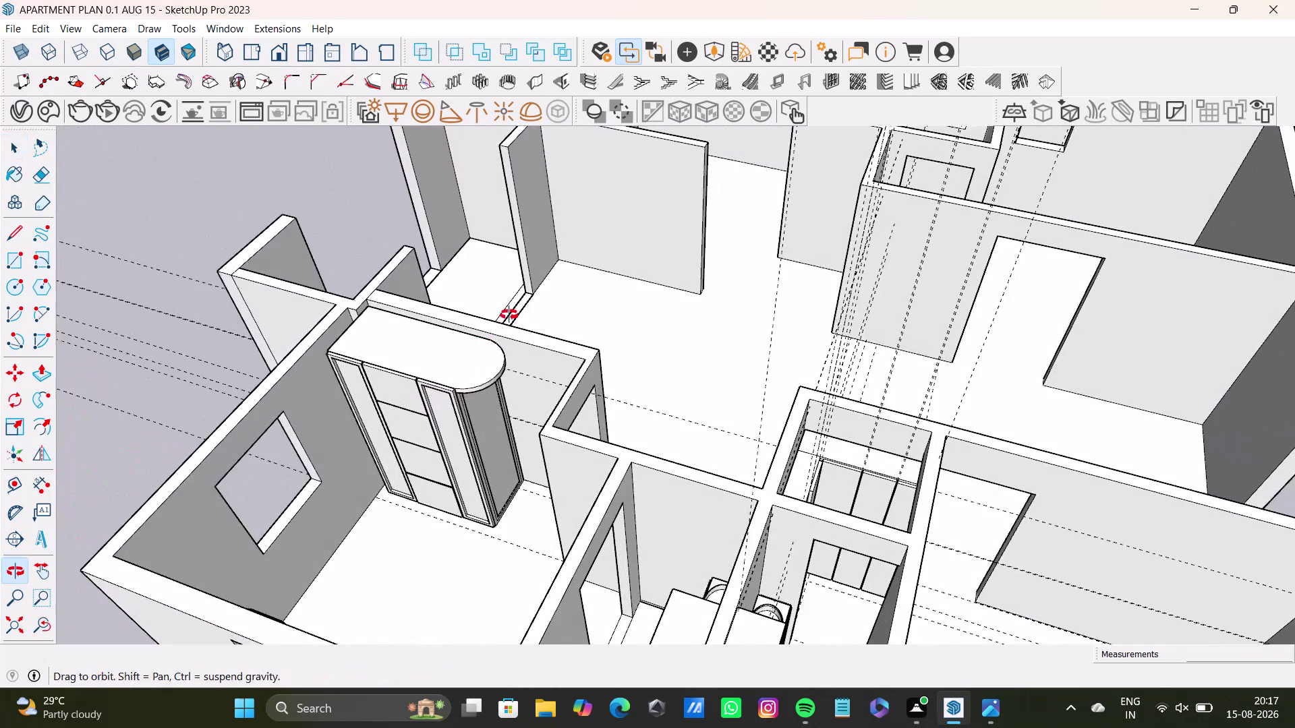
middle_drag(507, 321, 511, 306)
middle_drag(428, 399, 104, 437)
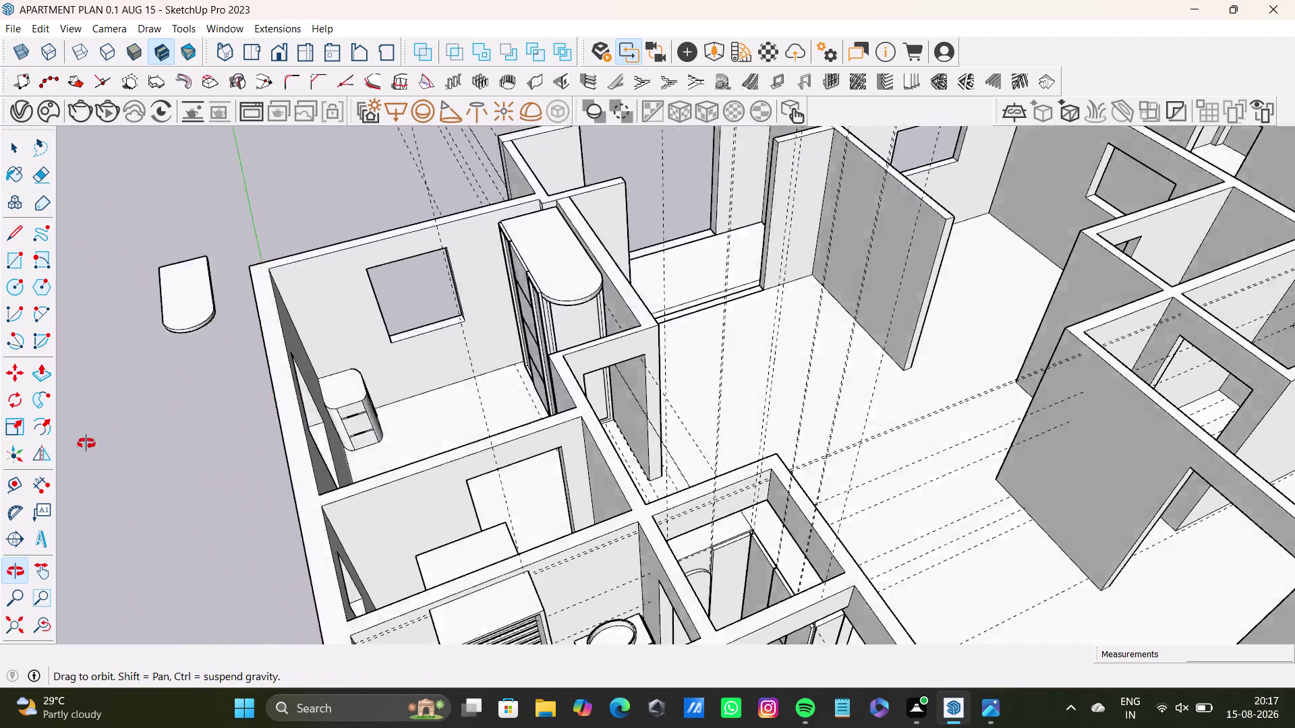
middle_drag(105, 437, 86, 444)
scroll(down, 3)
middle_drag(263, 486, 507, 487)
scroll(down, 3)
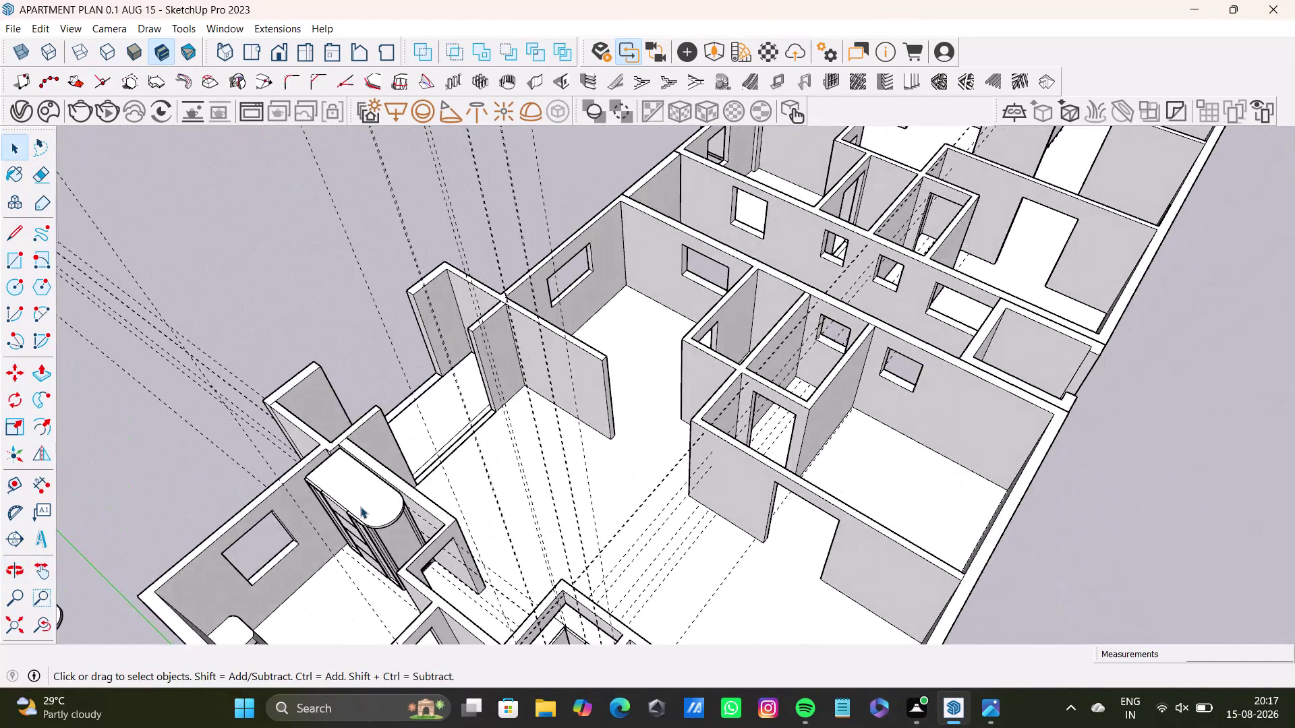
scroll(down, 3)
scroll(up, 3)
middle_drag(371, 505, 159, 469)
scroll(down, 3)
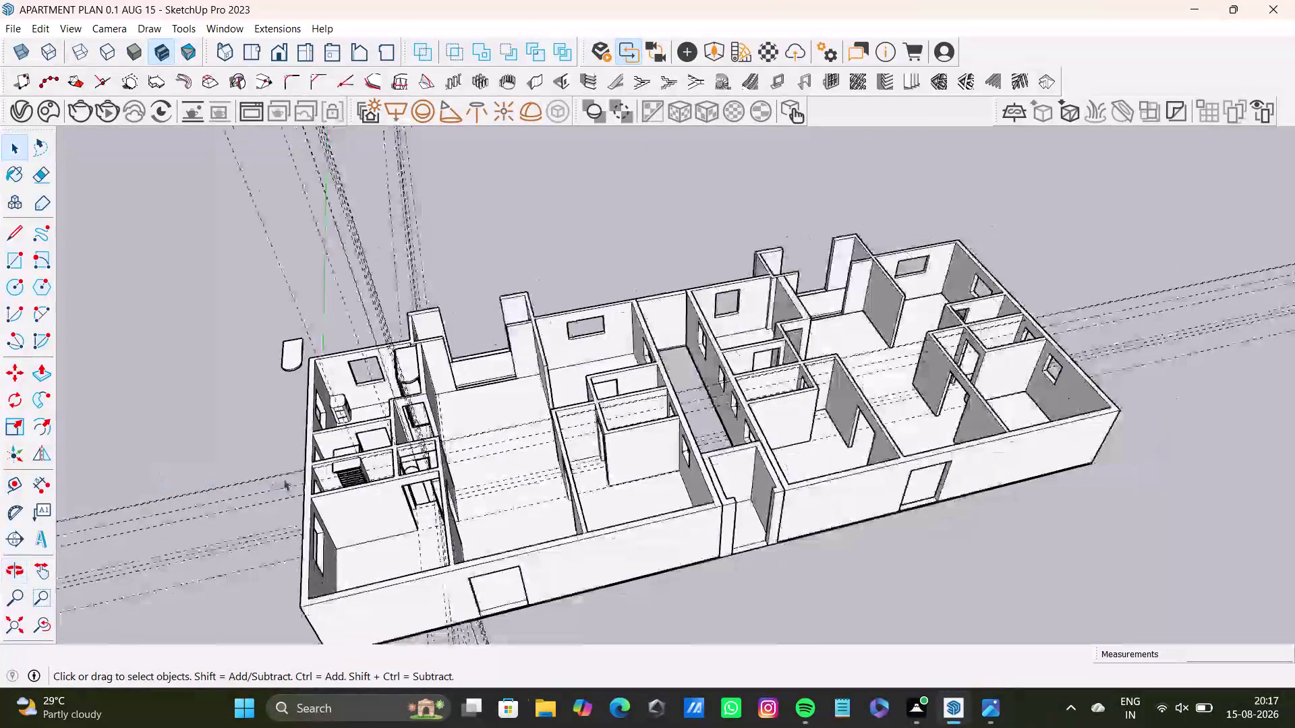
scroll(down, 3)
middle_drag(311, 454, 428, 361)
scroll(up, 3)
scroll(up, 3)
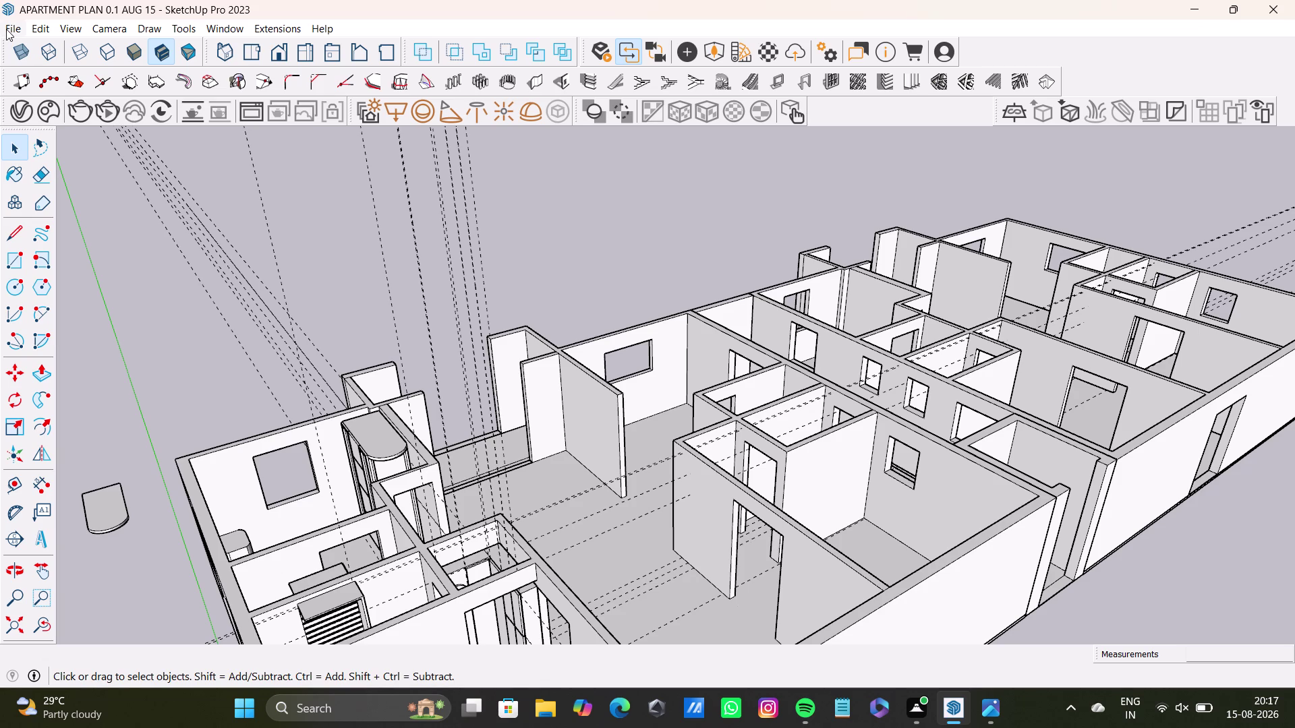
scroll(down, 3)
scroll(down, 3)
scroll(down, 3)
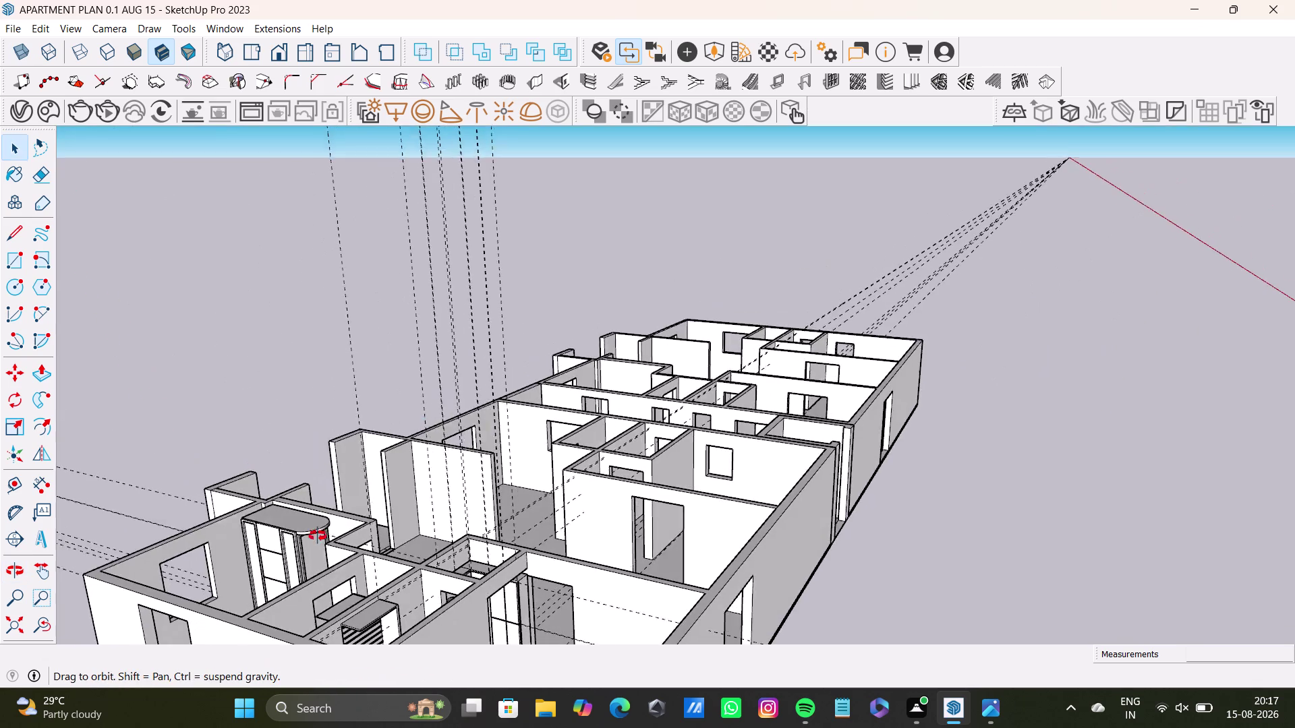
scroll(down, 3)
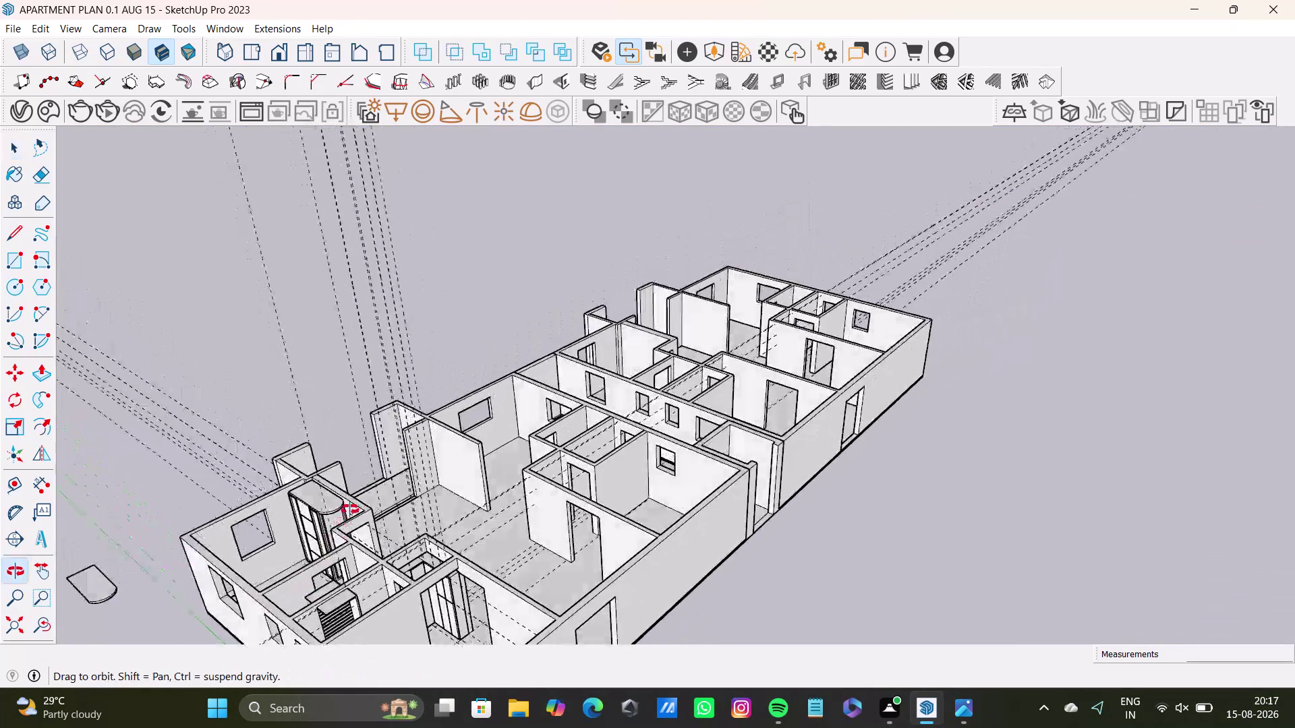
middle_drag(317, 621, 426, 425)
scroll(up, 3)
middle_drag(433, 324, 505, 253)
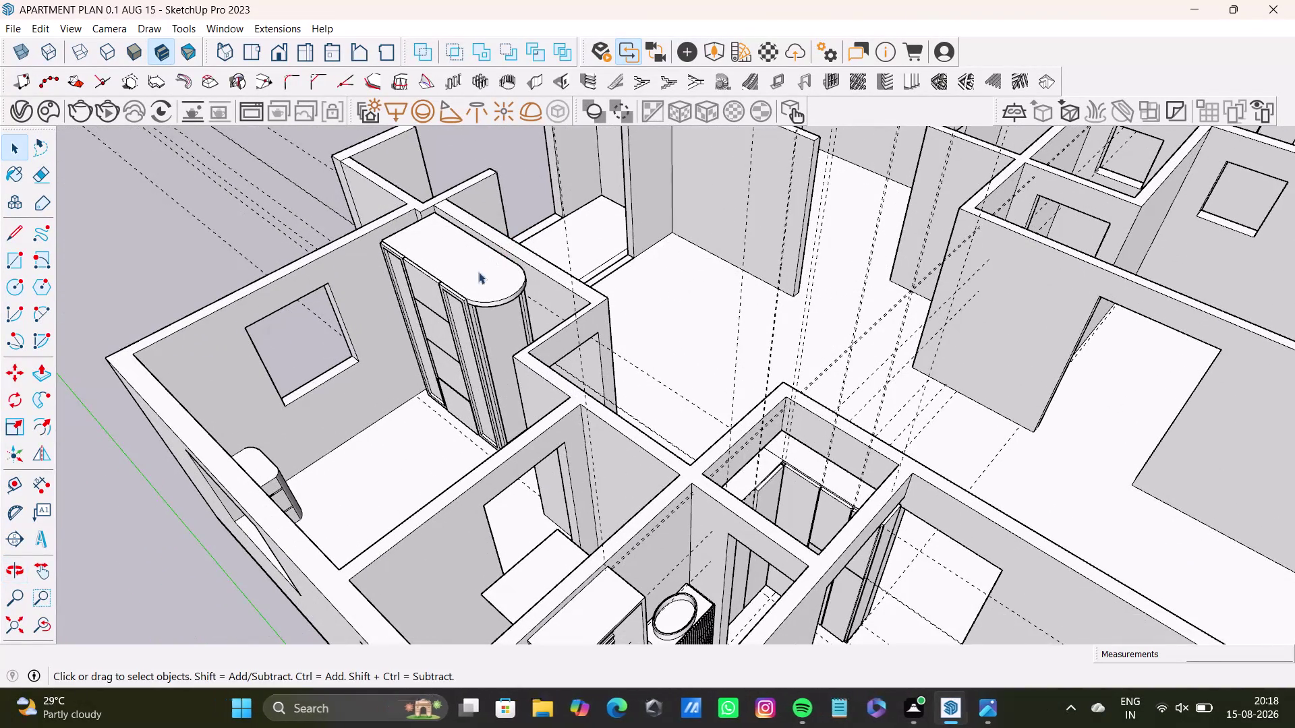
Double-click into the wardrobe and select its top and a door panel.
double_click(478, 271)
click(478, 272)
click(478, 272)
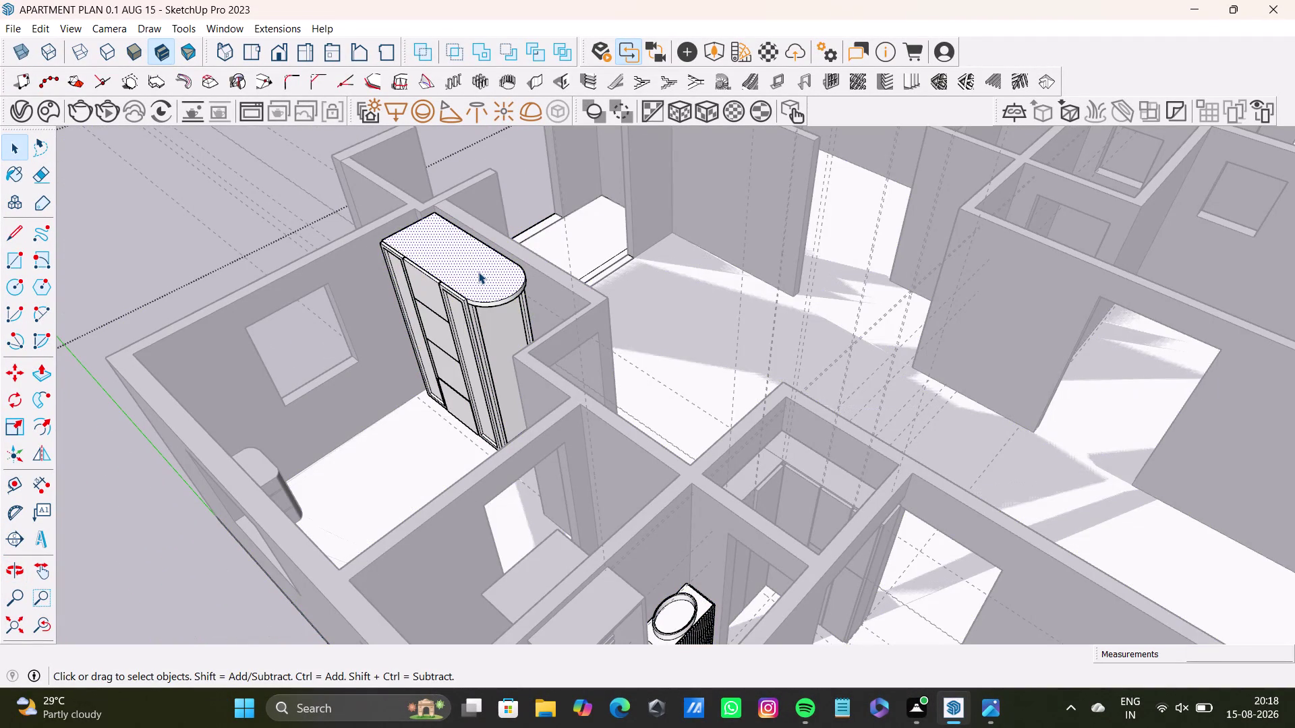
click(478, 272)
double_click(458, 317)
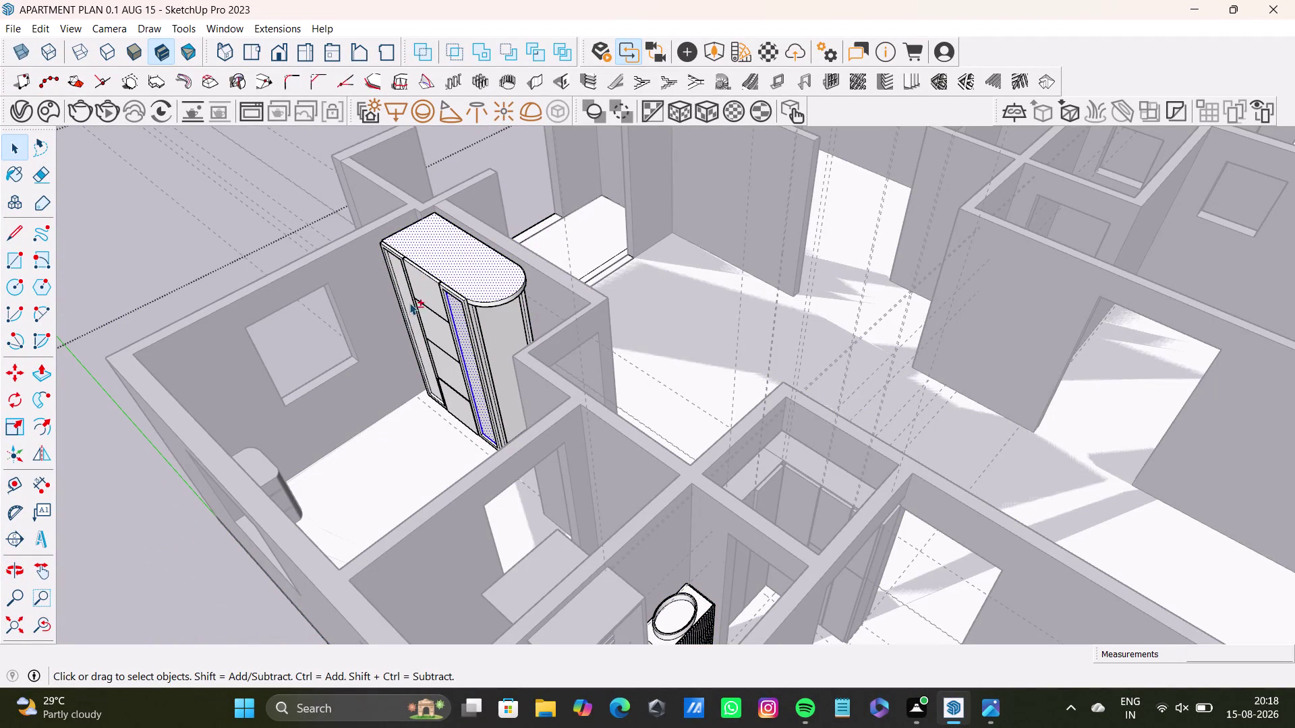
middle_drag(425, 351, 602, 392)
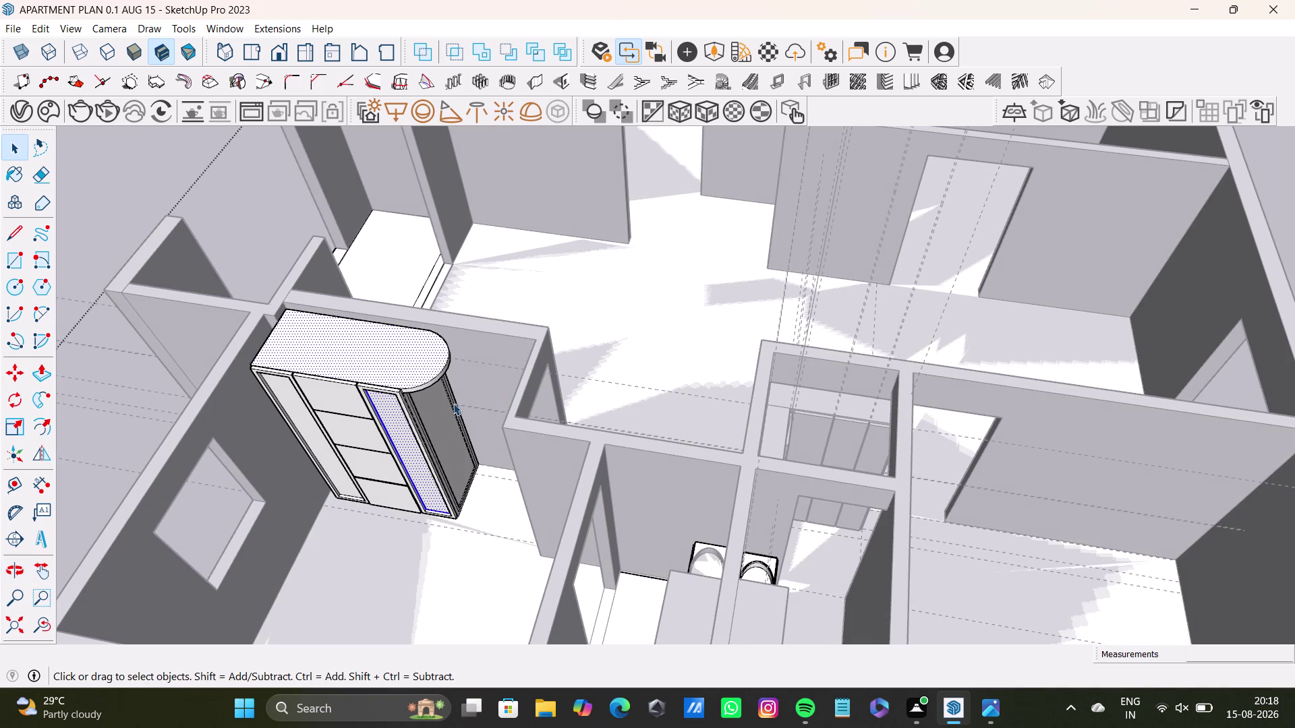
Turn on Shadows, clear the wardrobe selection and view the wardrobe from the front.
click(118, 189)
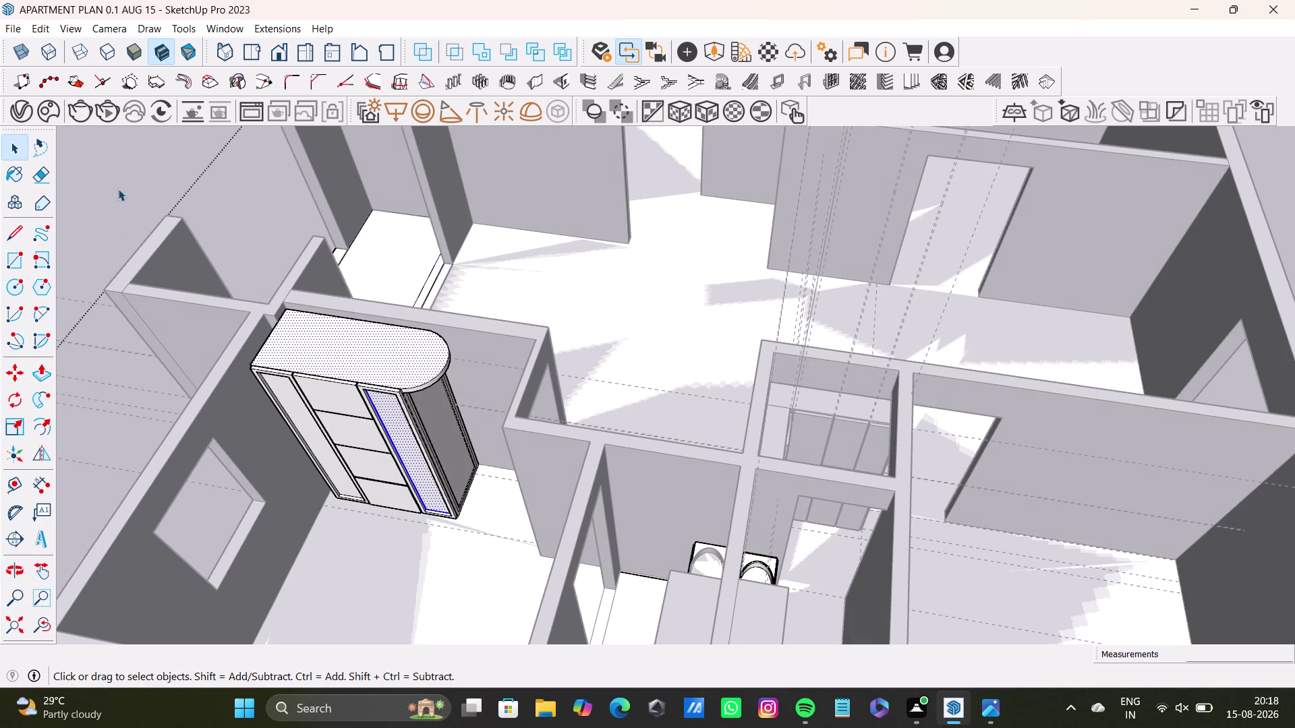
key(space)
key(space)
click(123, 199)
middle_drag(331, 392, 348, 382)
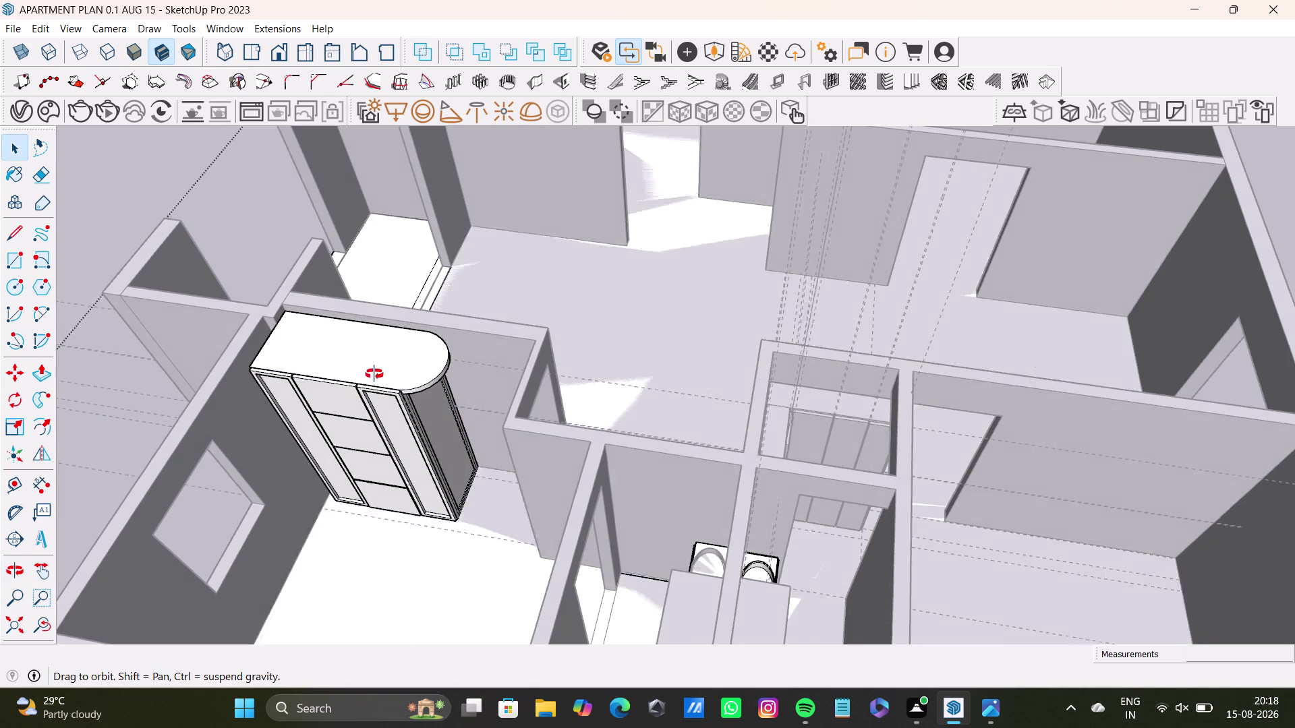
middle_drag(348, 382, 432, 358)
middle_drag(432, 359, 449, 252)
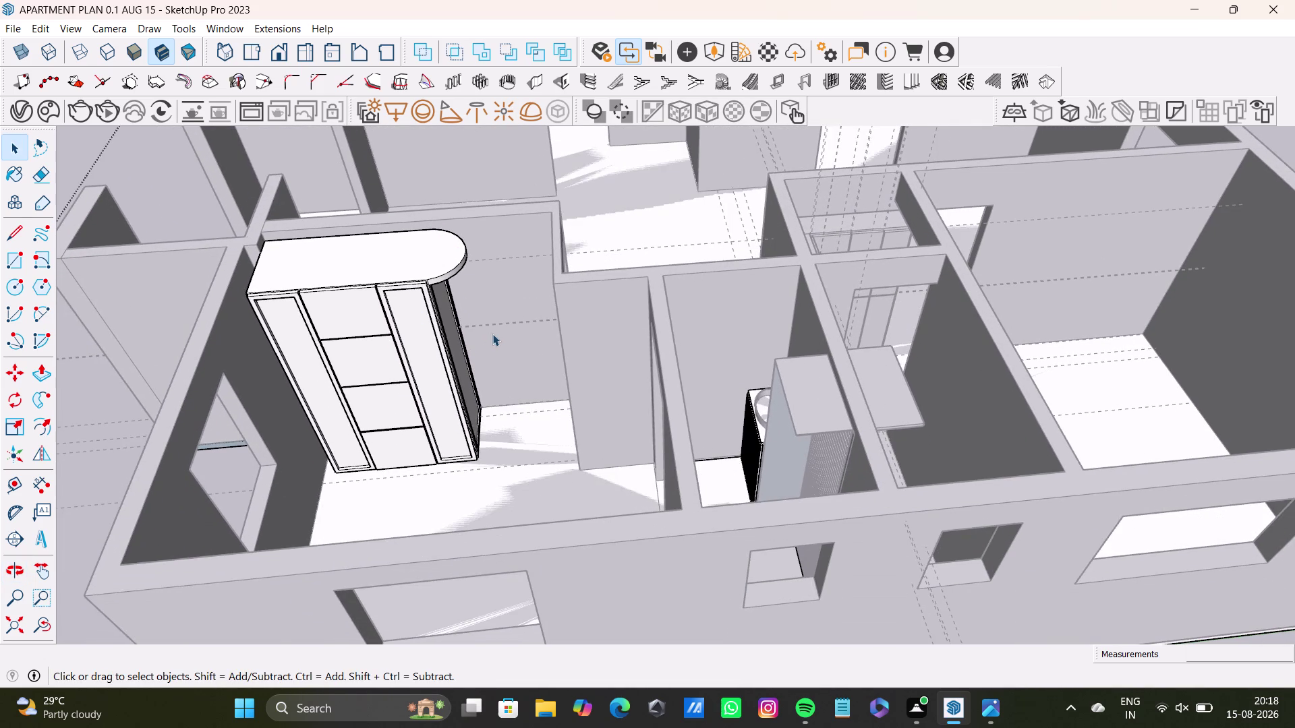
scroll(down, 3)
scroll(up, 3)
scroll(down, 3)
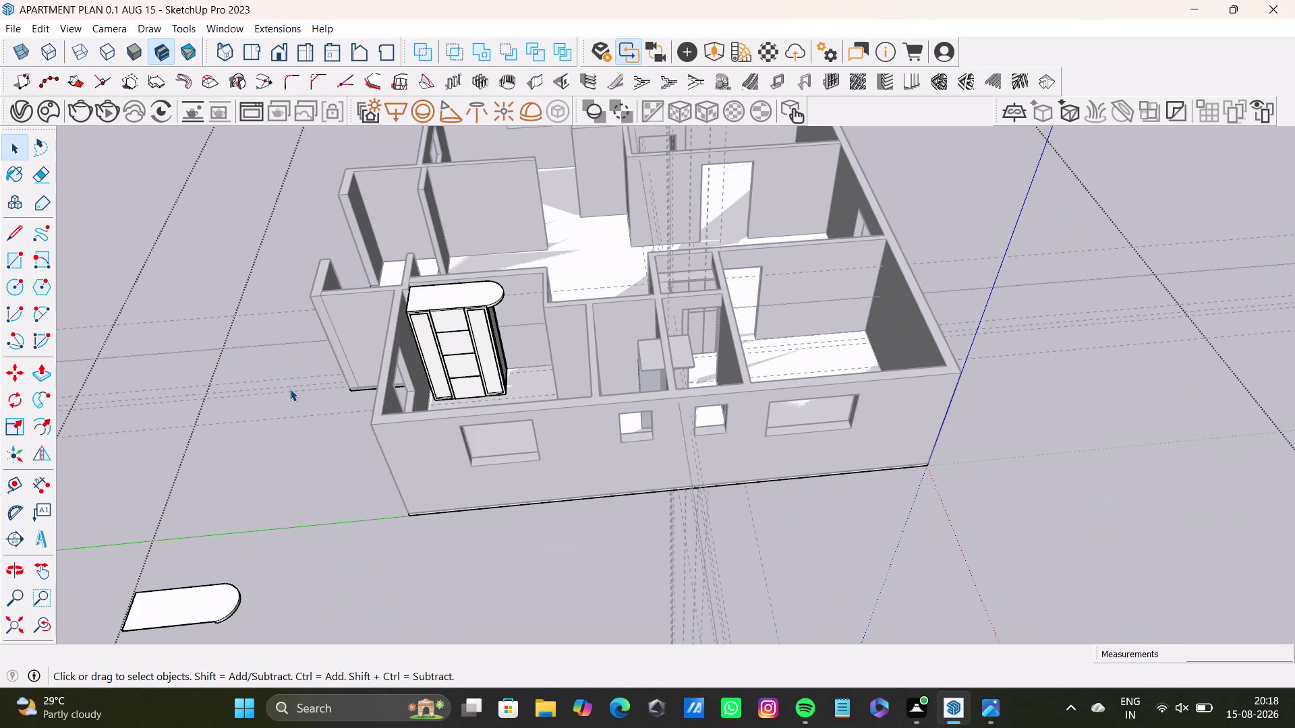
key(space)
Select the whole apartment building group.
double_click(290, 392)
click(265, 383)
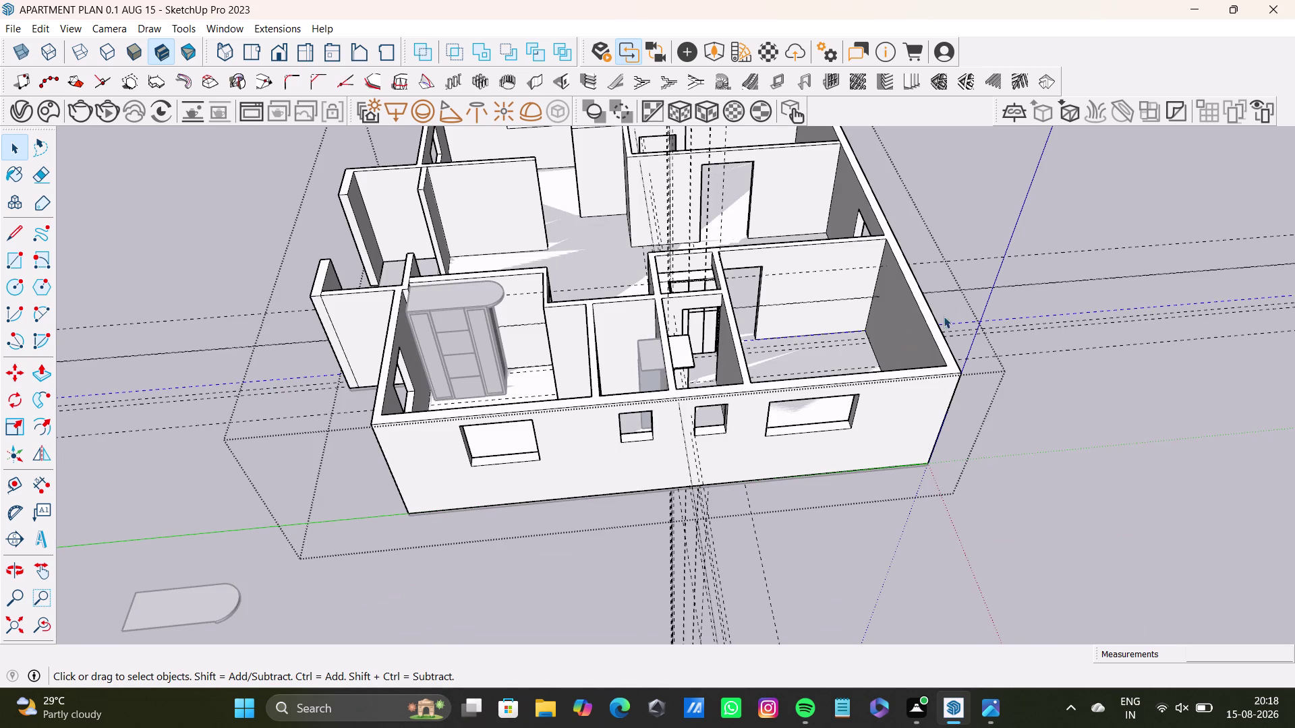
click(979, 296)
Orbit around the building front, then select and double-click an object with the Select tool.
middle_drag(520, 425, 326, 422)
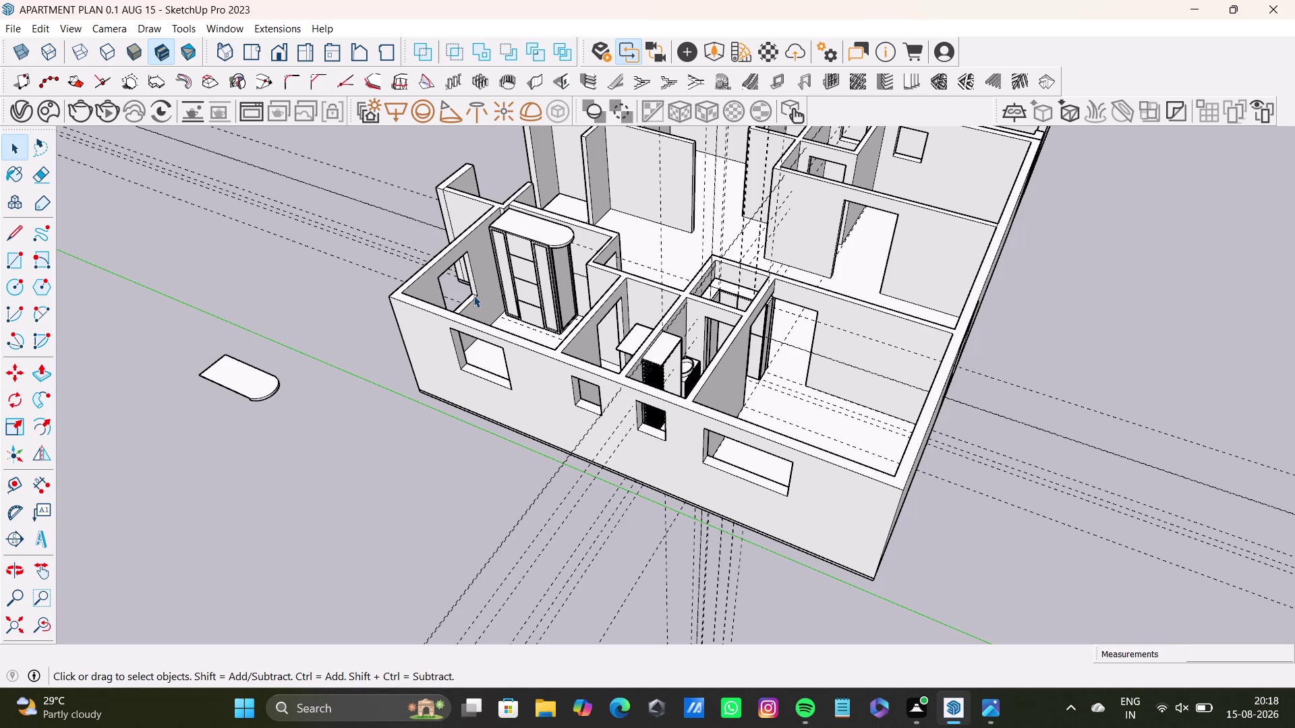
key(space)
click(338, 320)
double_click(323, 335)
Orbit around the left unit's front to look into the wardrobe bedroom.
middle_drag(346, 392, 435, 403)
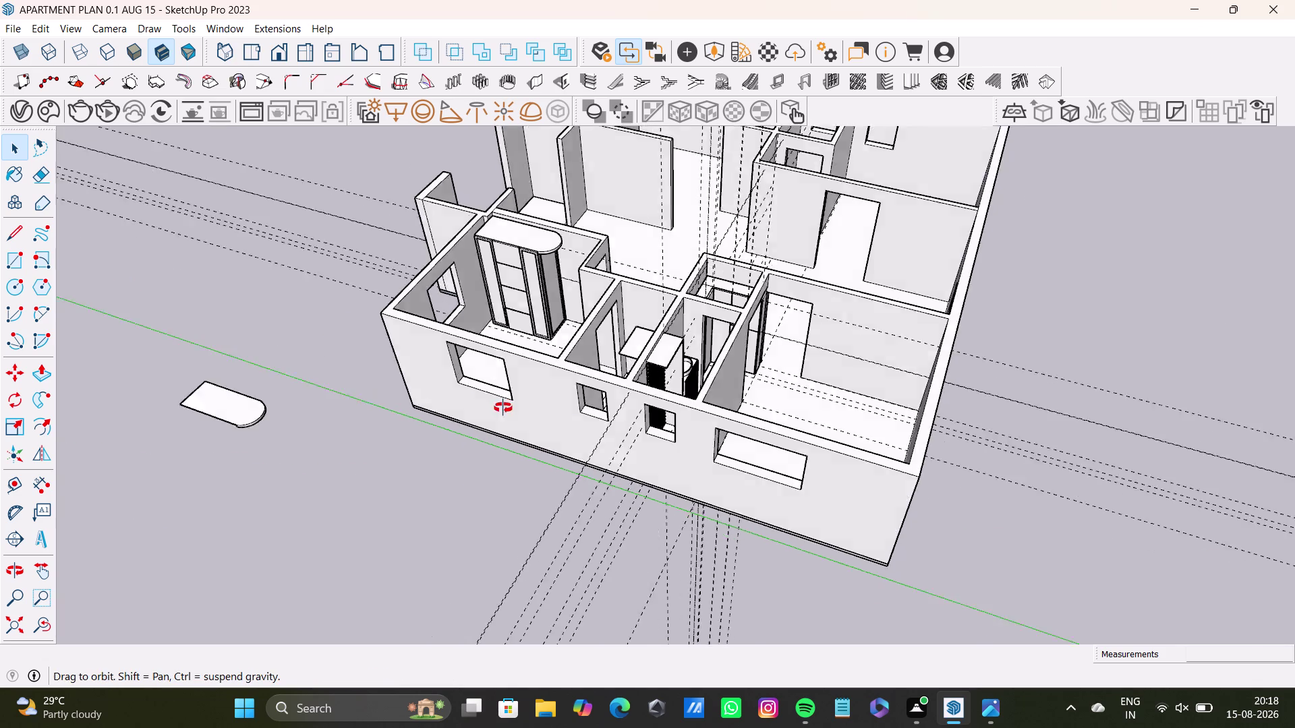
middle_drag(435, 403, 592, 396)
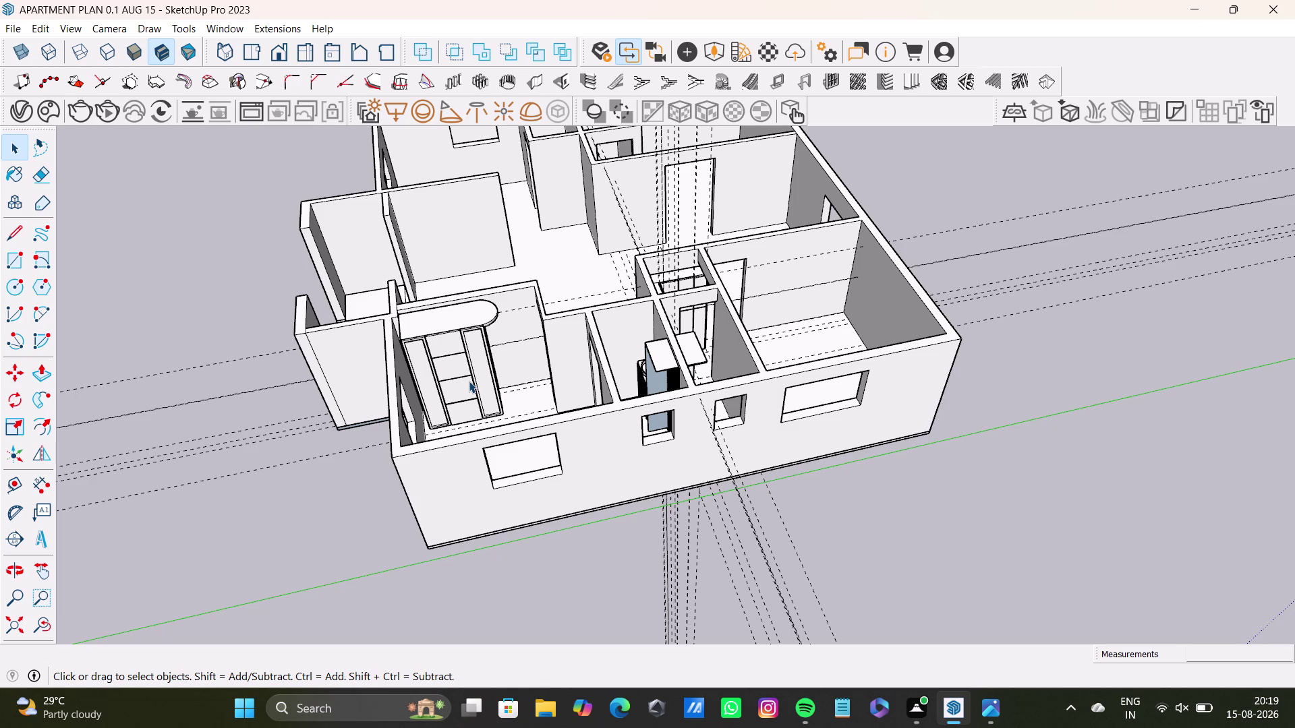
middle_drag(494, 390, 379, 429)
middle_drag(514, 440, 323, 456)
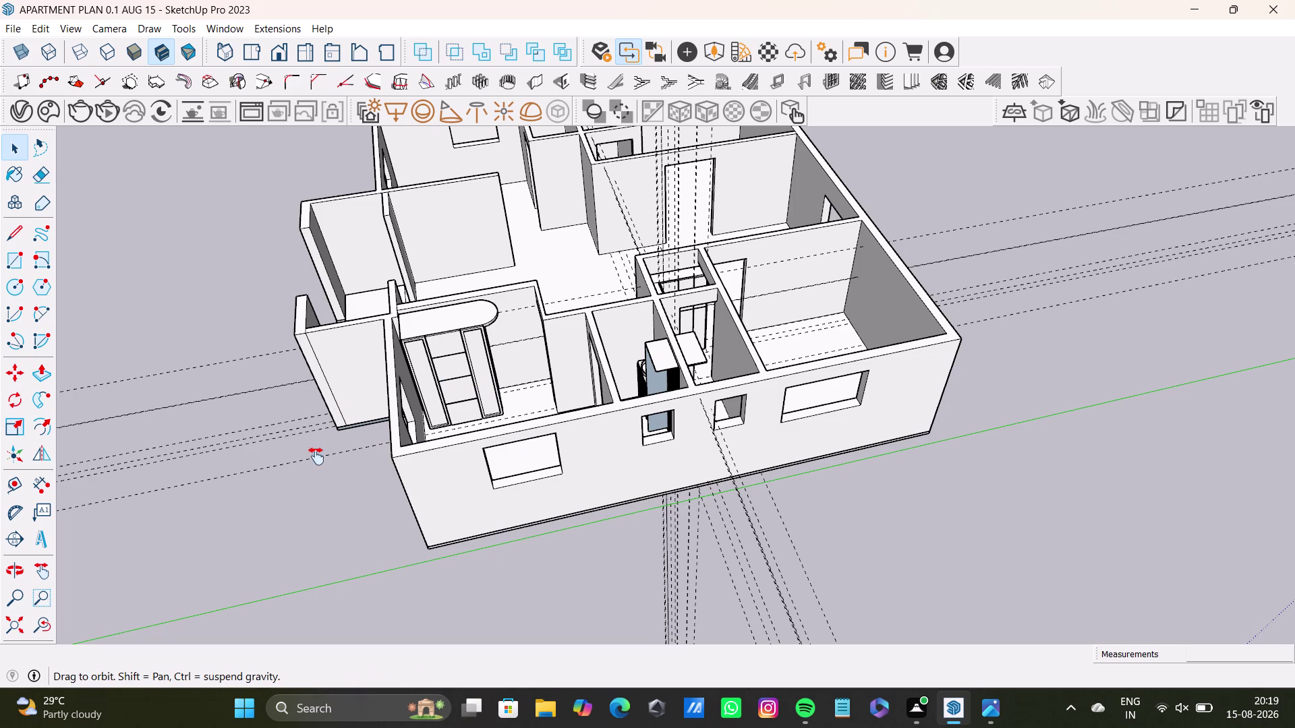
middle_drag(323, 457, 256, 446)
middle_drag(567, 456, 329, 429)
scroll(up, 3)
Orbit to view the model from above, then move closer to the wardrobe front.
middle_drag(436, 308, 514, 611)
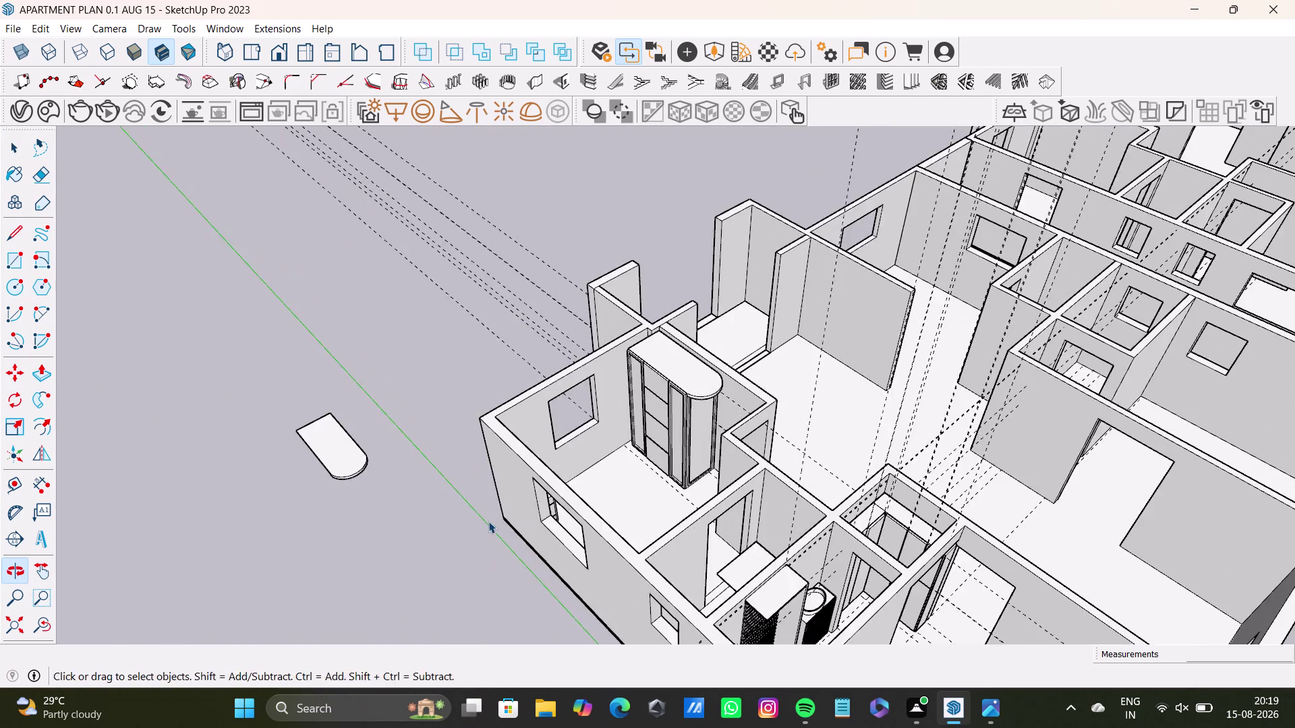
middle_drag(488, 521, 754, 475)
scroll(up, 3)
middle_drag(576, 393, 731, 473)
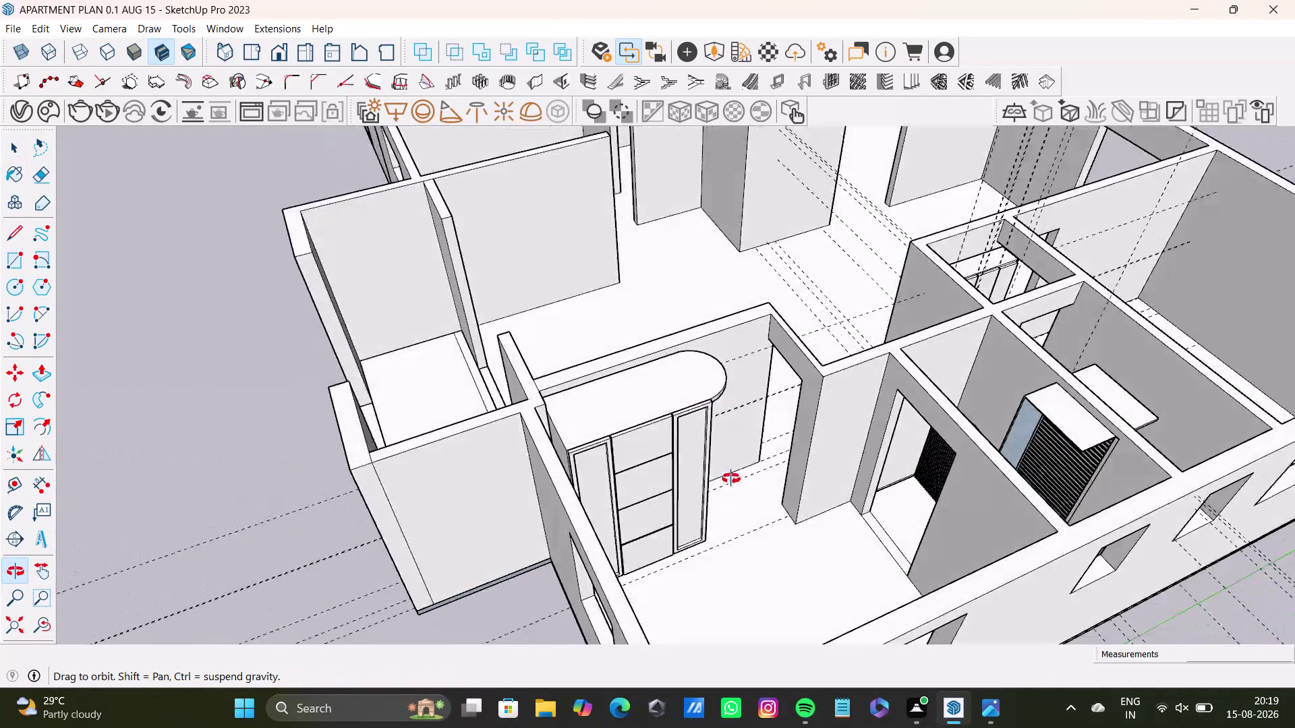
middle_drag(731, 474, 219, 405)
scroll(down, 3)
Orbit to see the wardrobe from the side and the bedroom in perspective.
middle_drag(374, 406, 400, 421)
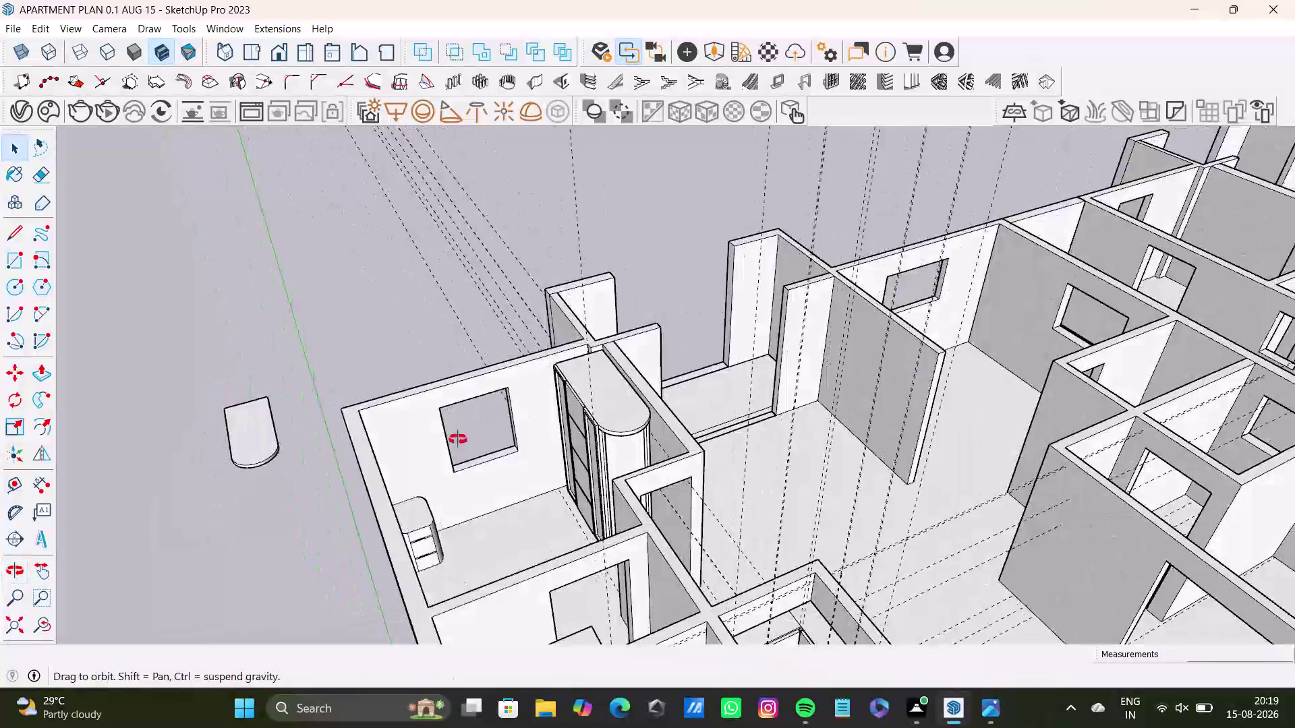
middle_drag(401, 421, 712, 510)
middle_drag(704, 495, 463, 453)
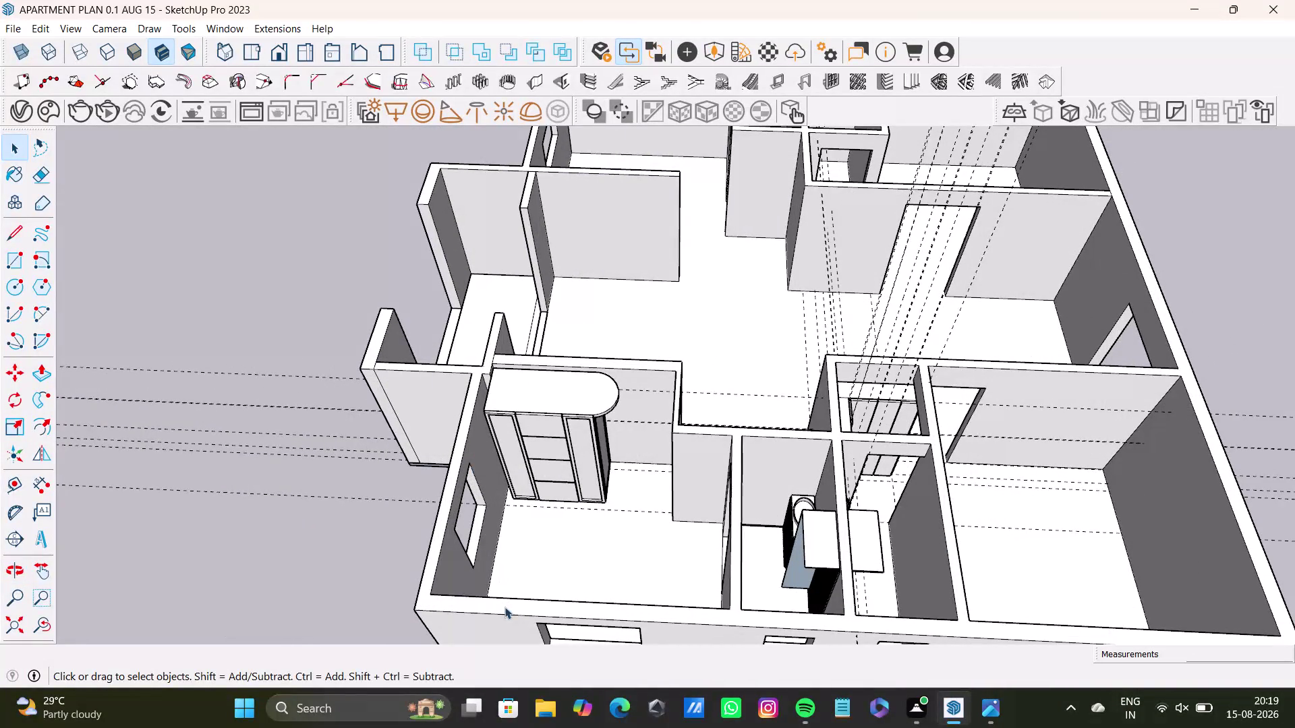
middle_drag(554, 472, 303, 435)
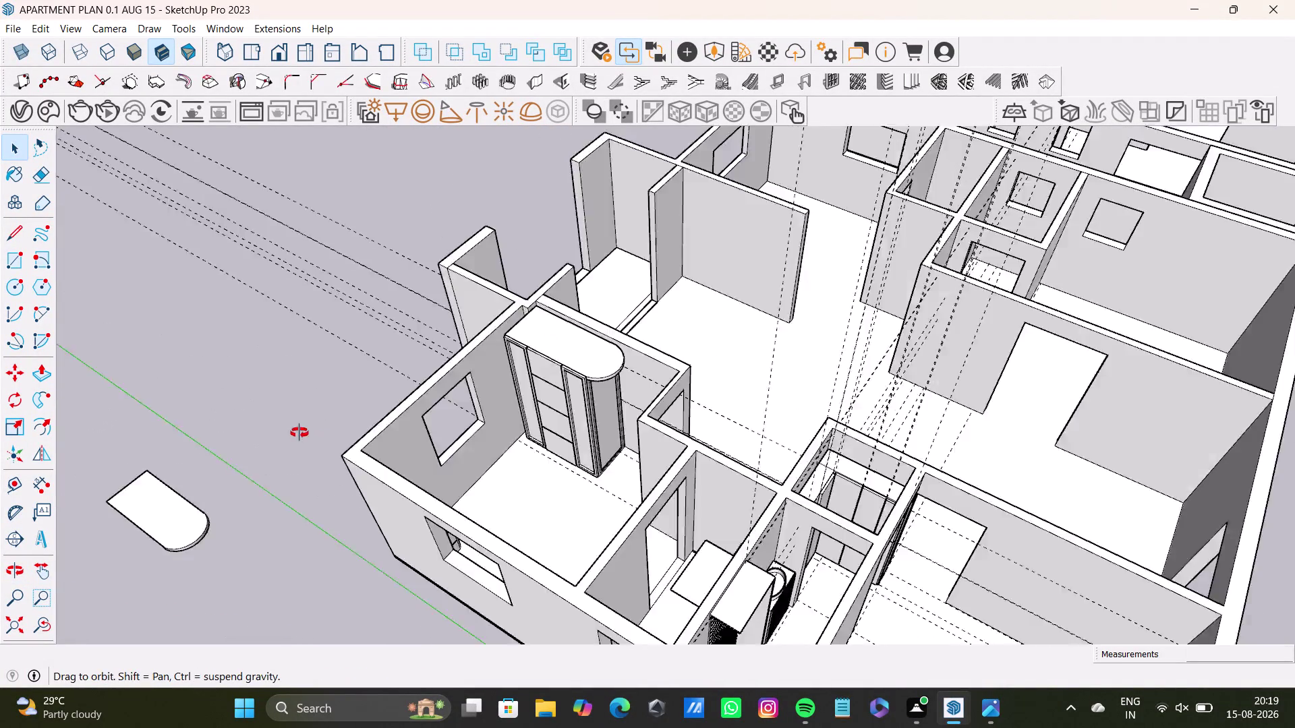
middle_drag(304, 434, 271, 442)
key(space)
key(space)
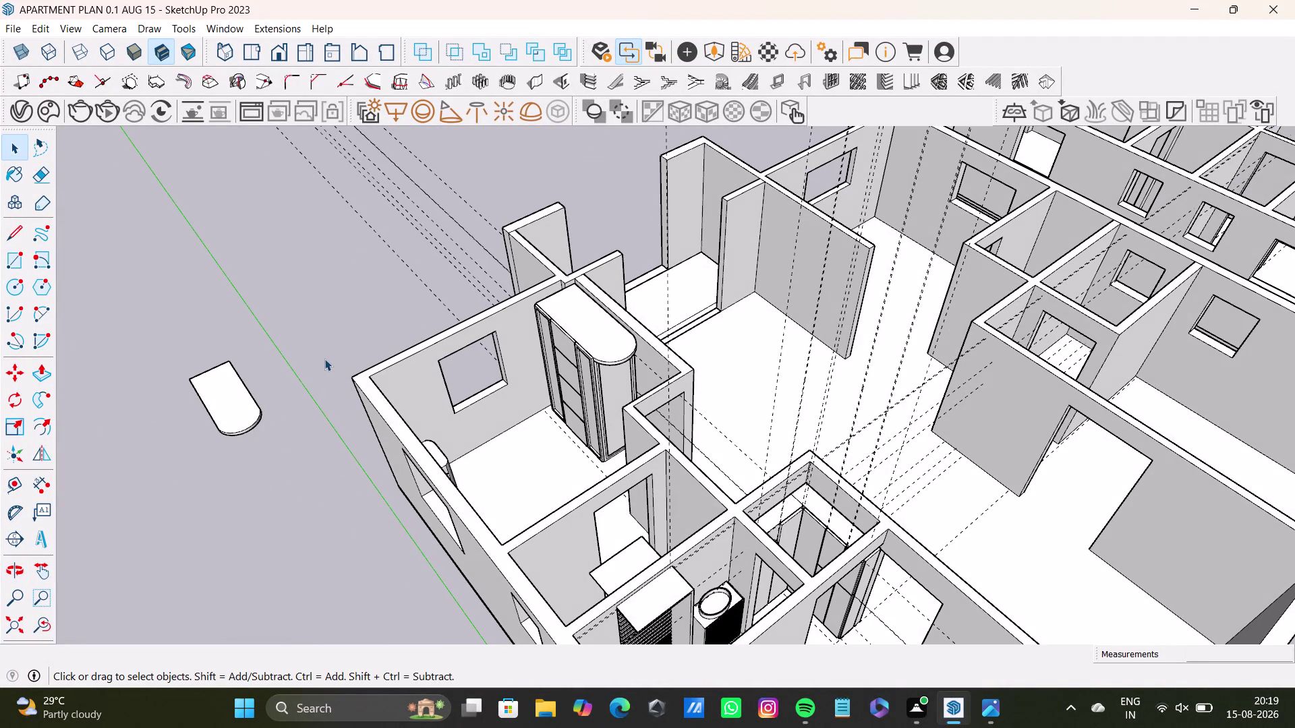